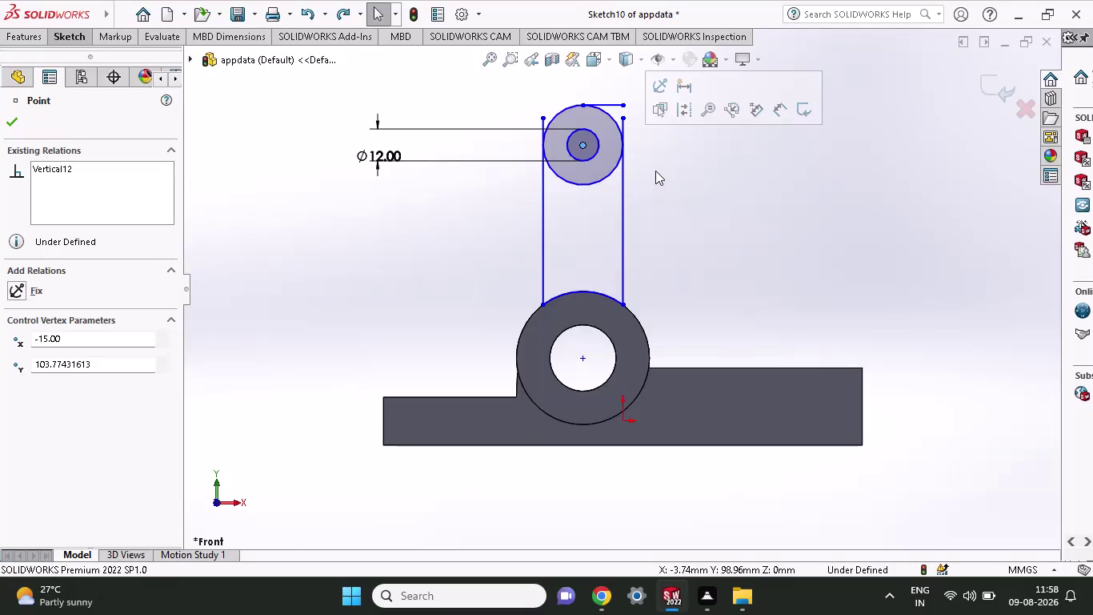
Dimension the small hole centre 75 mm vertically above the boss centre.
click(71, 29)
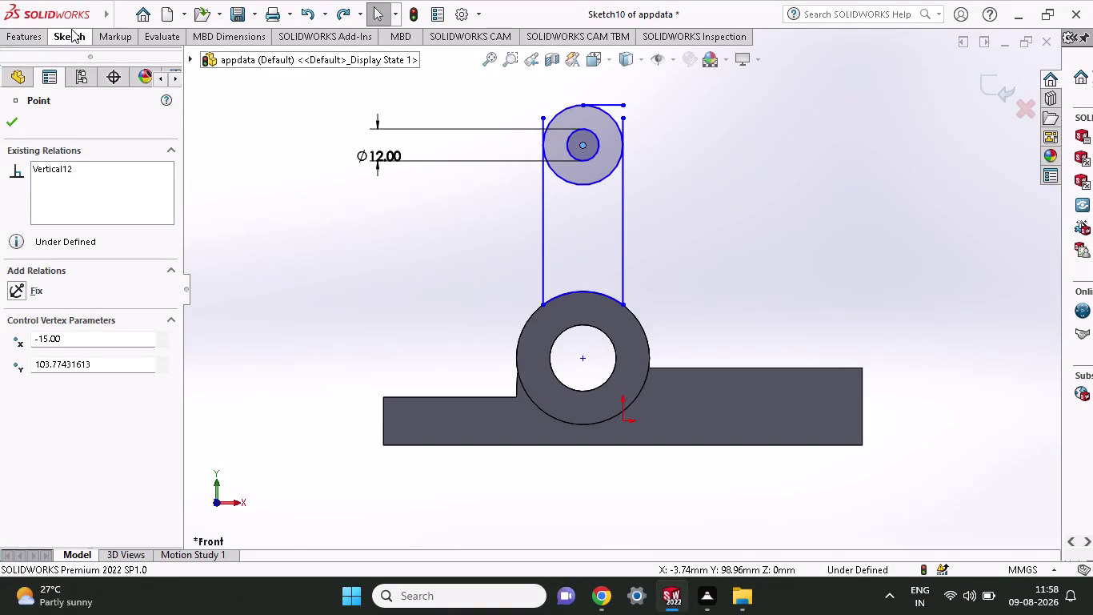
click(56, 64)
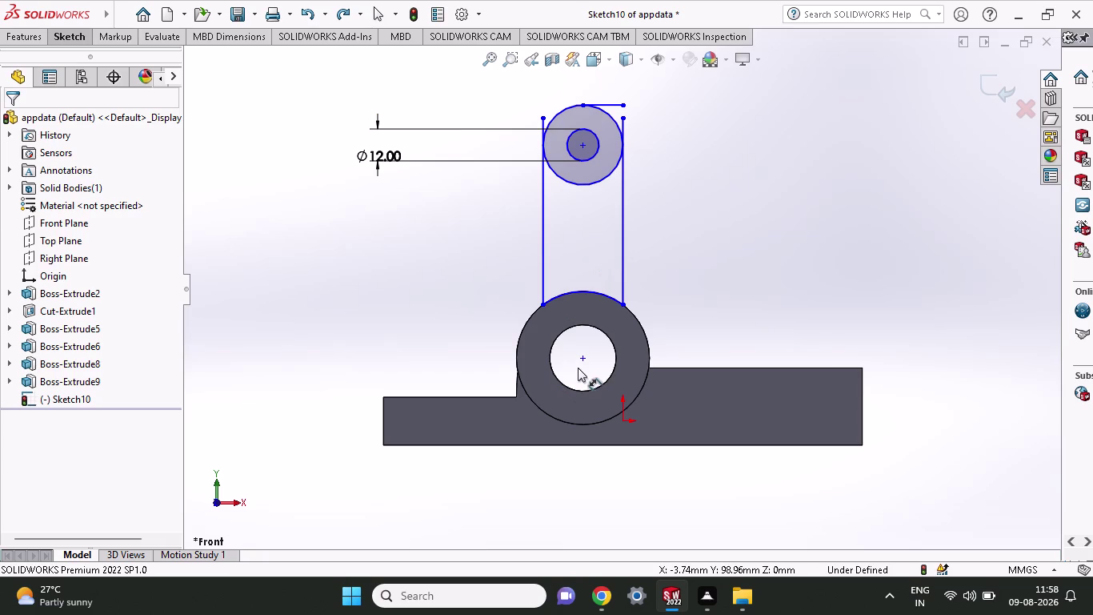
click(580, 361)
click(581, 145)
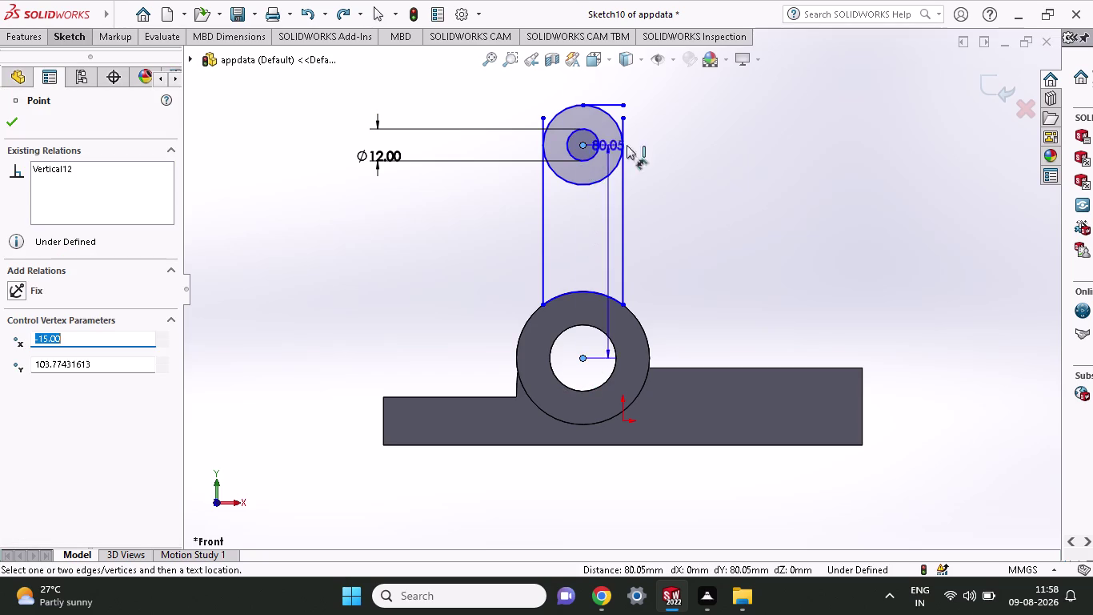
click(736, 152)
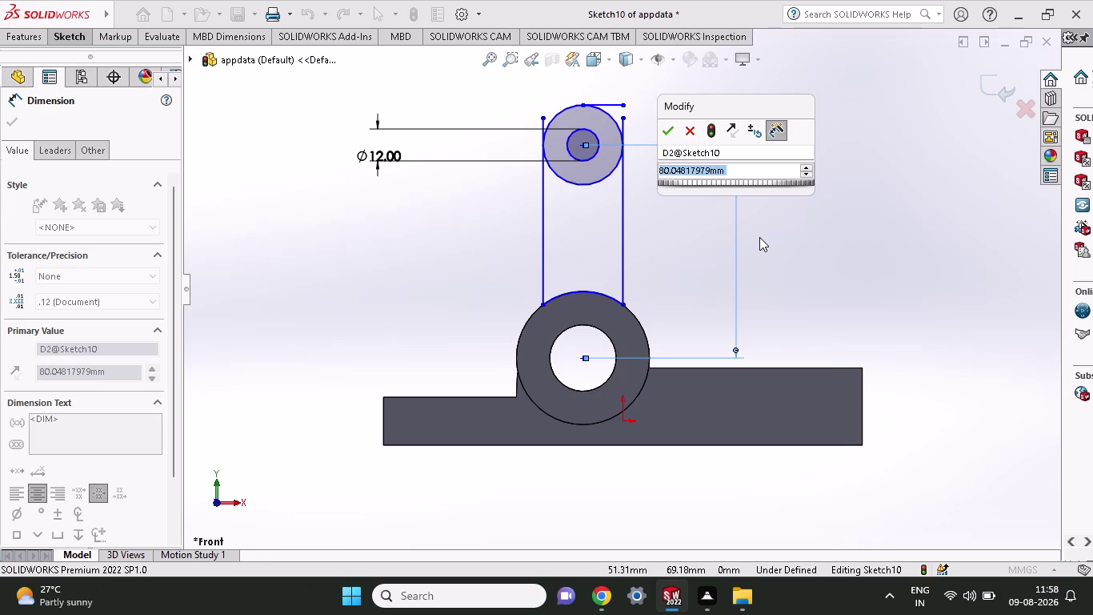
text(75)
key(Return)
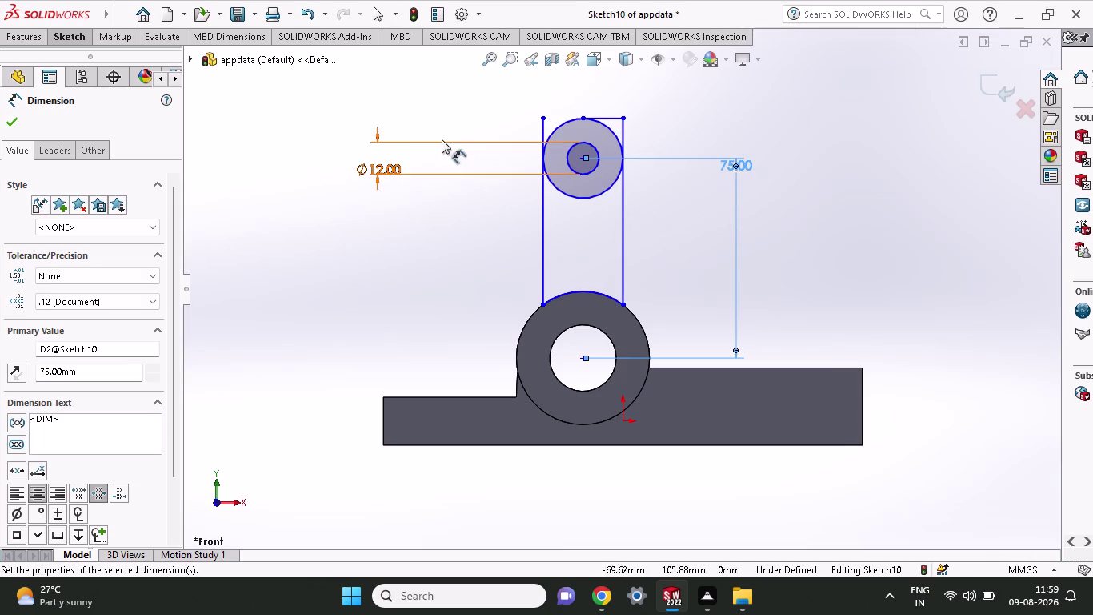
click(77, 28)
click(105, 61)
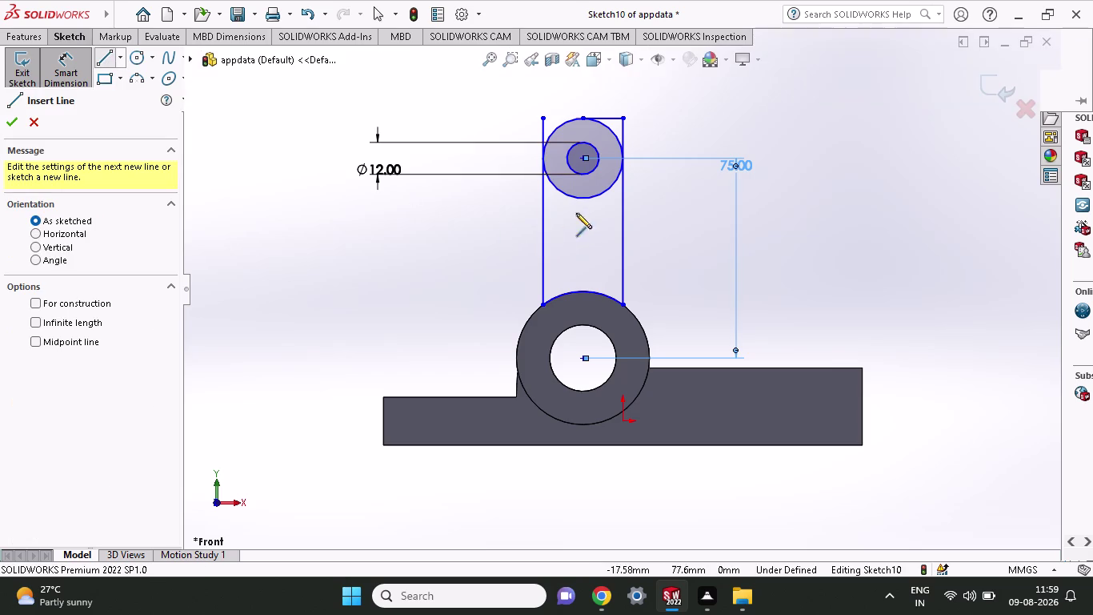
Draw a horizontal line from the large circle's bottom to the right side edge.
click(581, 199)
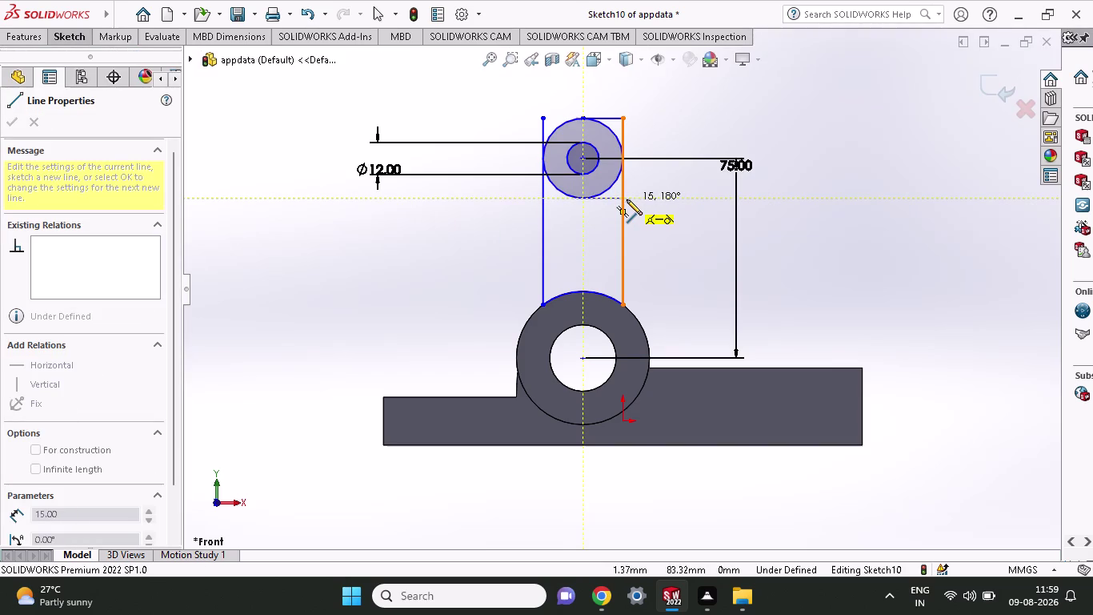
click(620, 197)
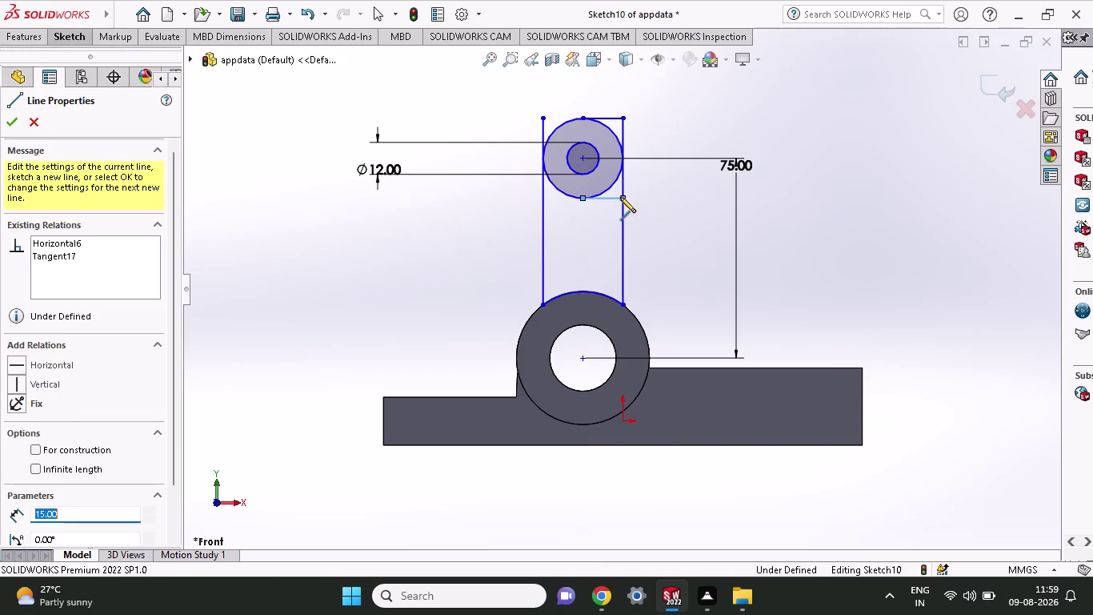
right_click(446, 220)
click(464, 231)
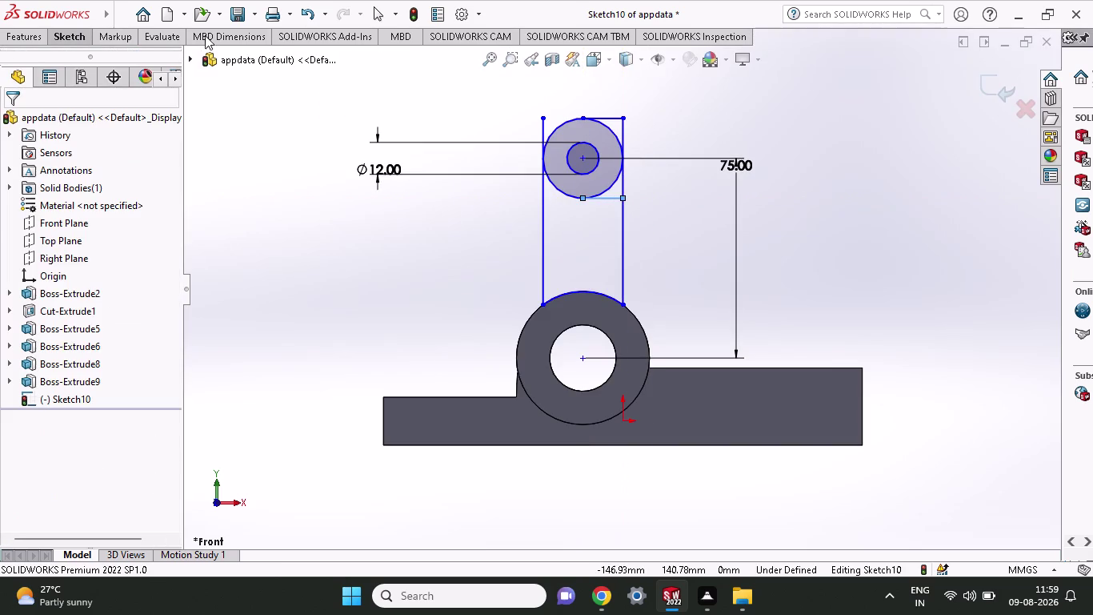
Trim away the left line, the large circle's right half and a leftover outline segment.
click(78, 38)
click(221, 66)
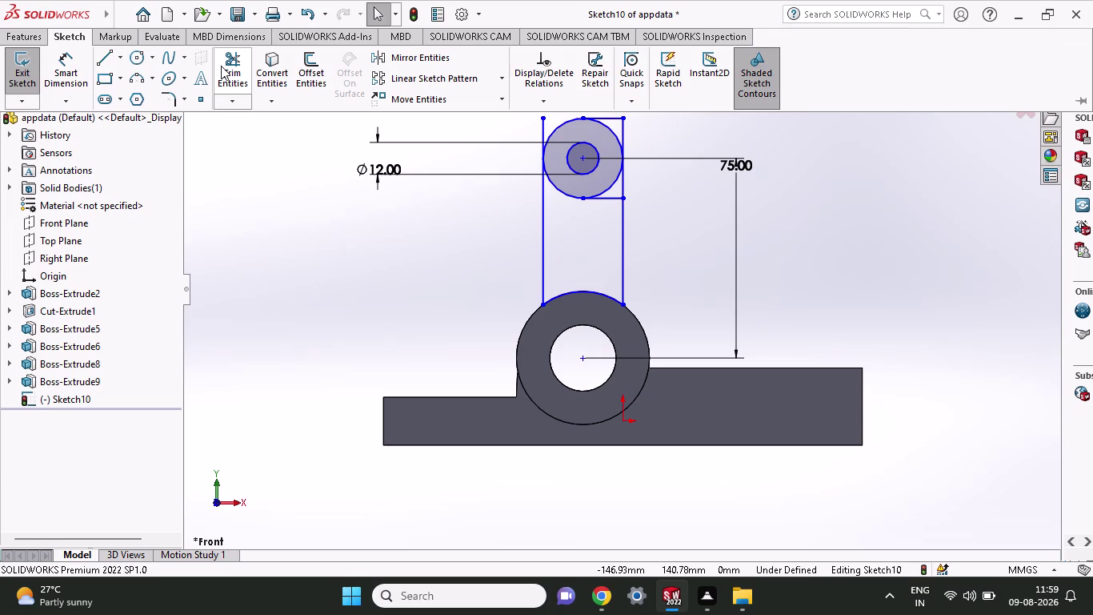
drag(559, 111, 528, 136)
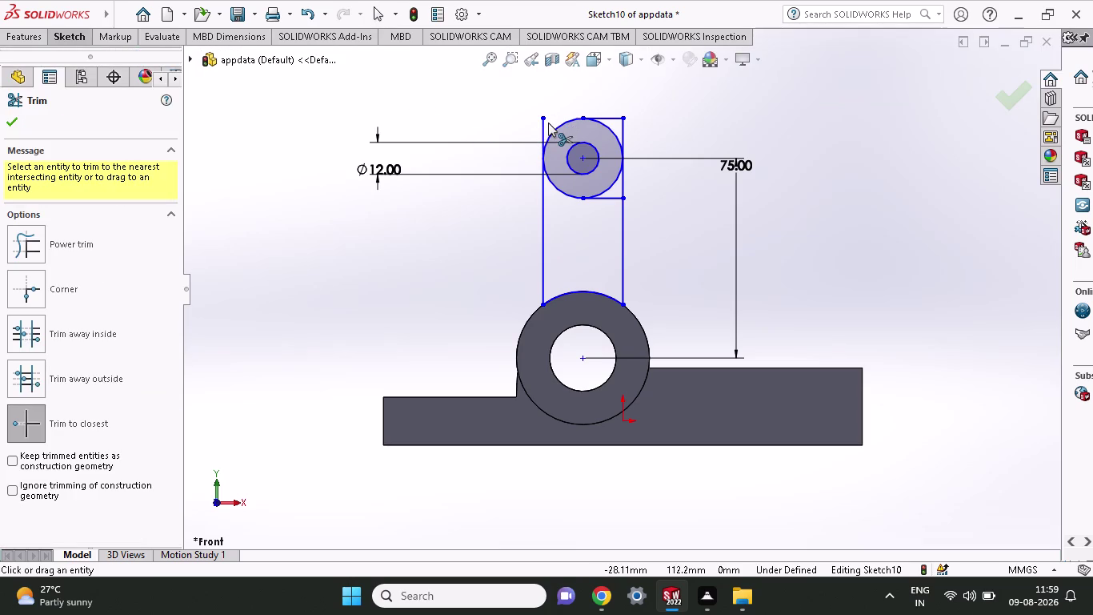
click(543, 123)
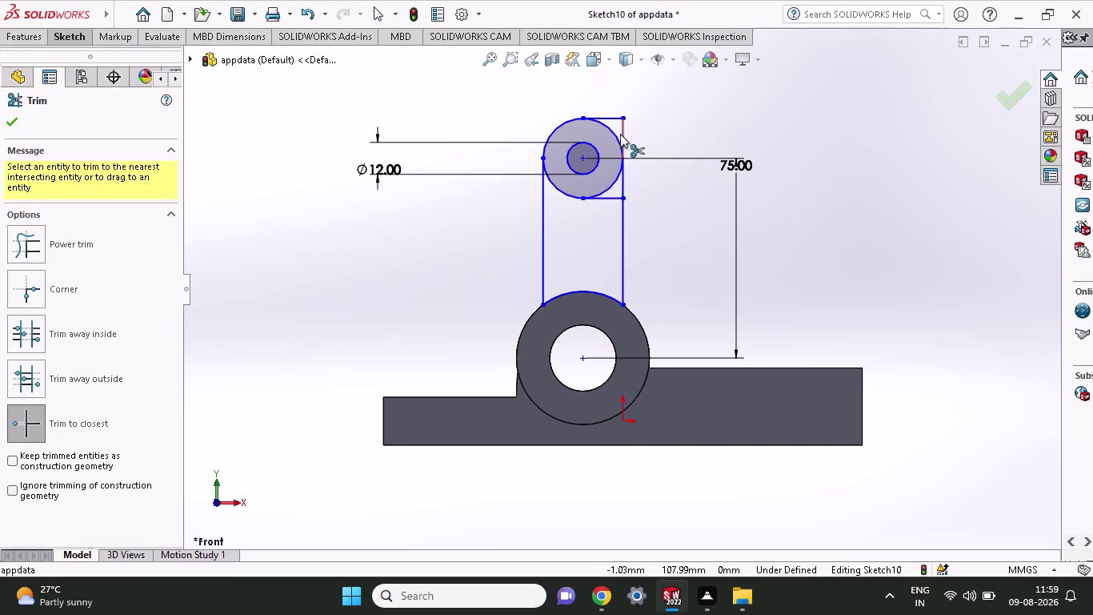
click(610, 132)
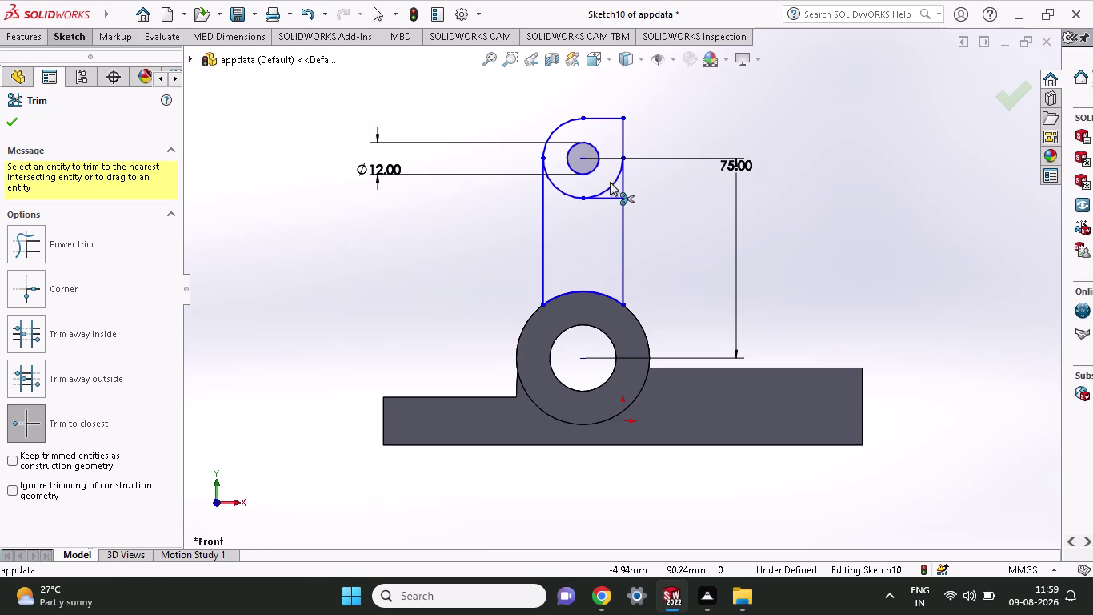
click(609, 185)
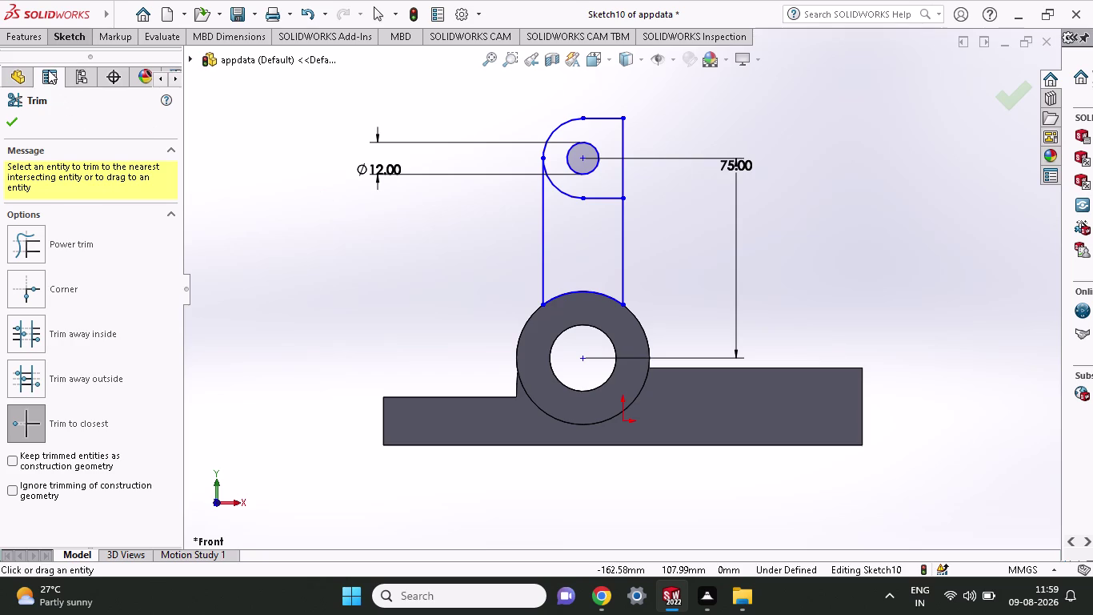
click(38, 46)
click(37, 40)
click(27, 76)
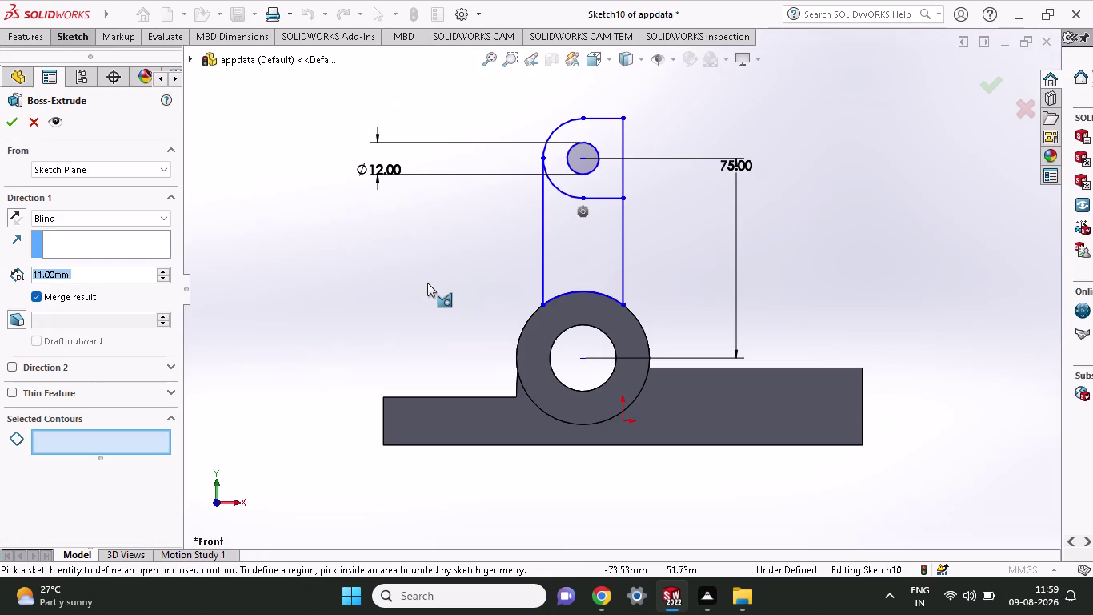
Extrude both lug sketch regions 12 mm with a Mid Plane end condition.
middle_drag(427, 283, 452, 349)
scroll(down, 3)
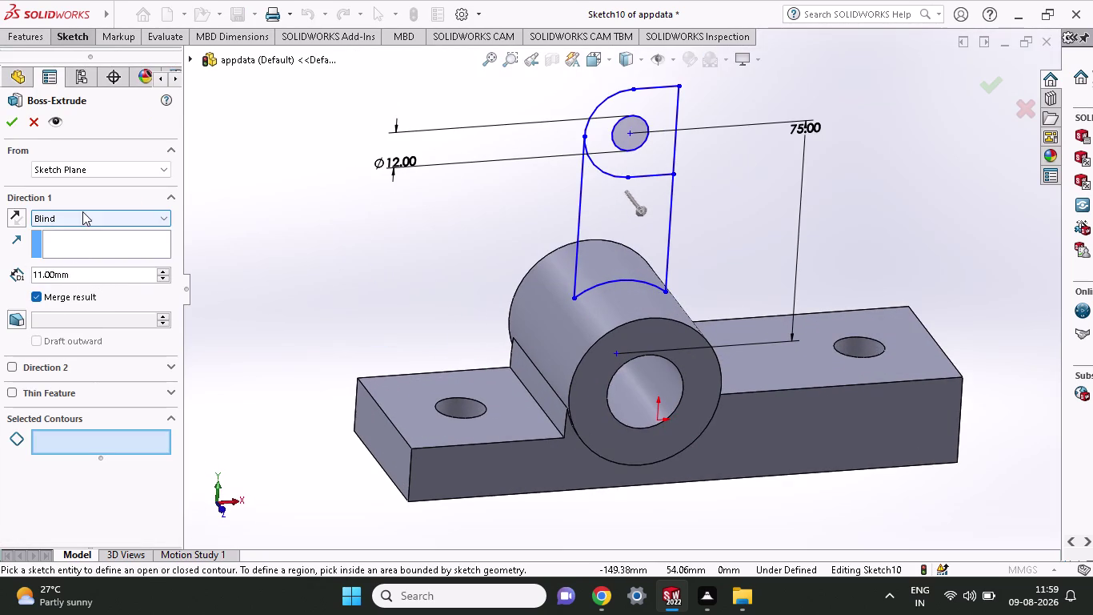
click(83, 211)
click(67, 291)
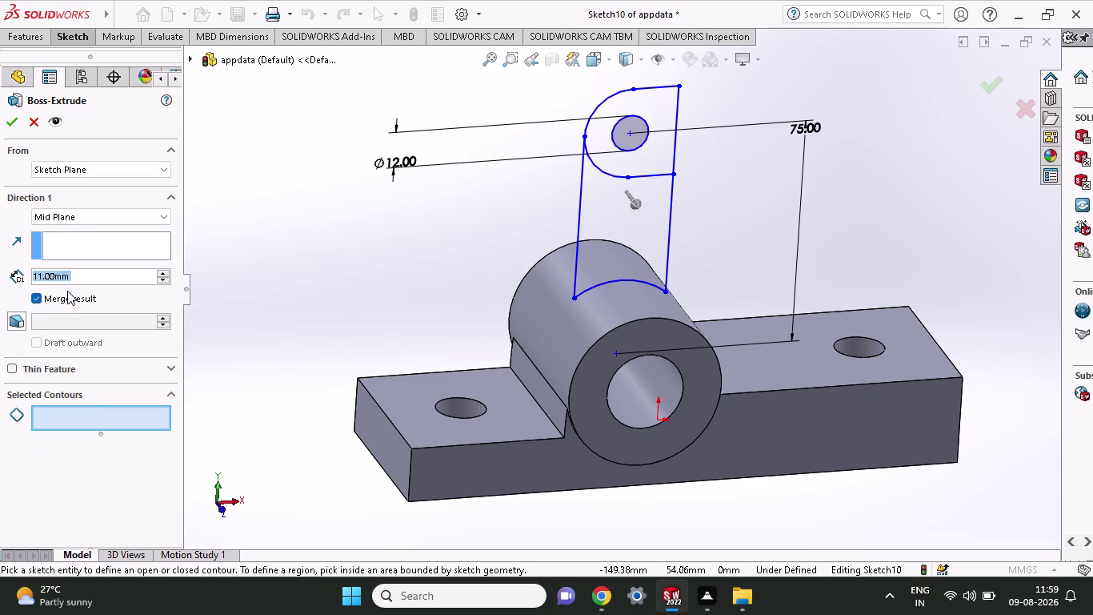
click(606, 205)
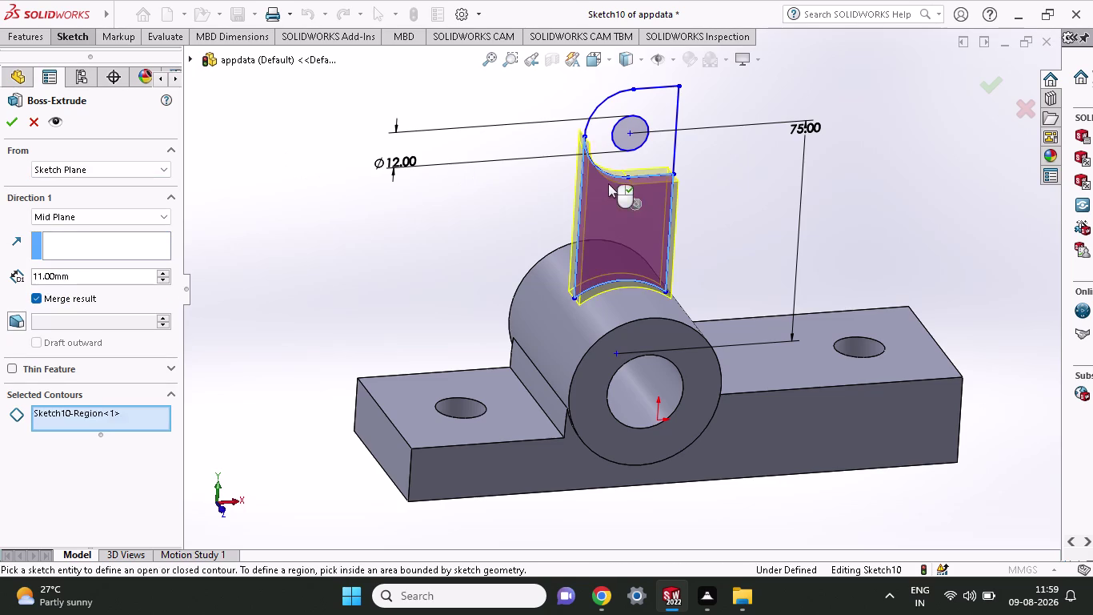
click(617, 160)
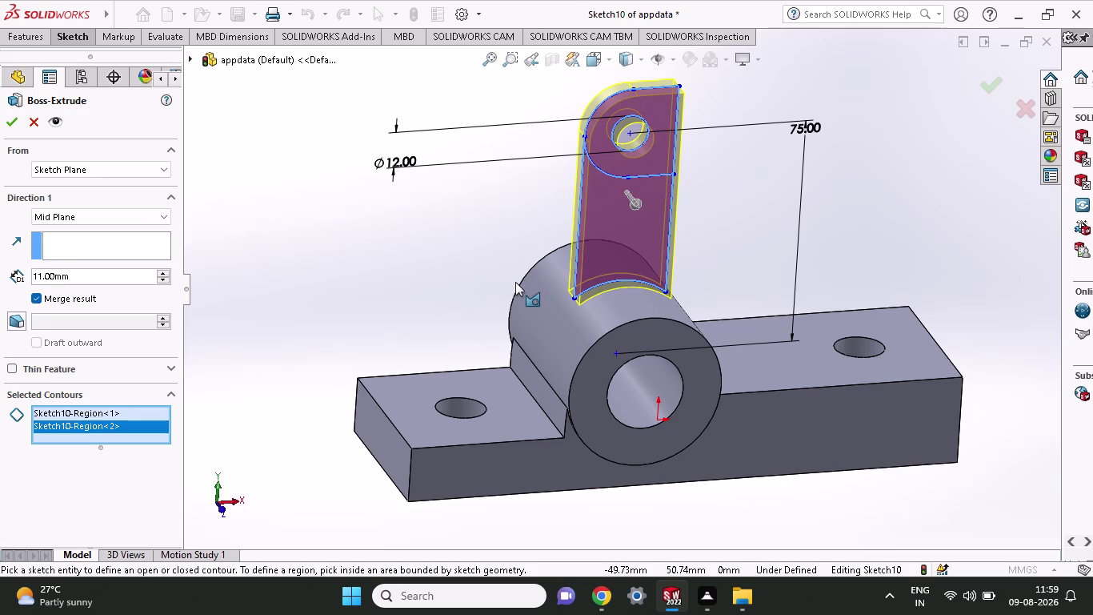
key(1)
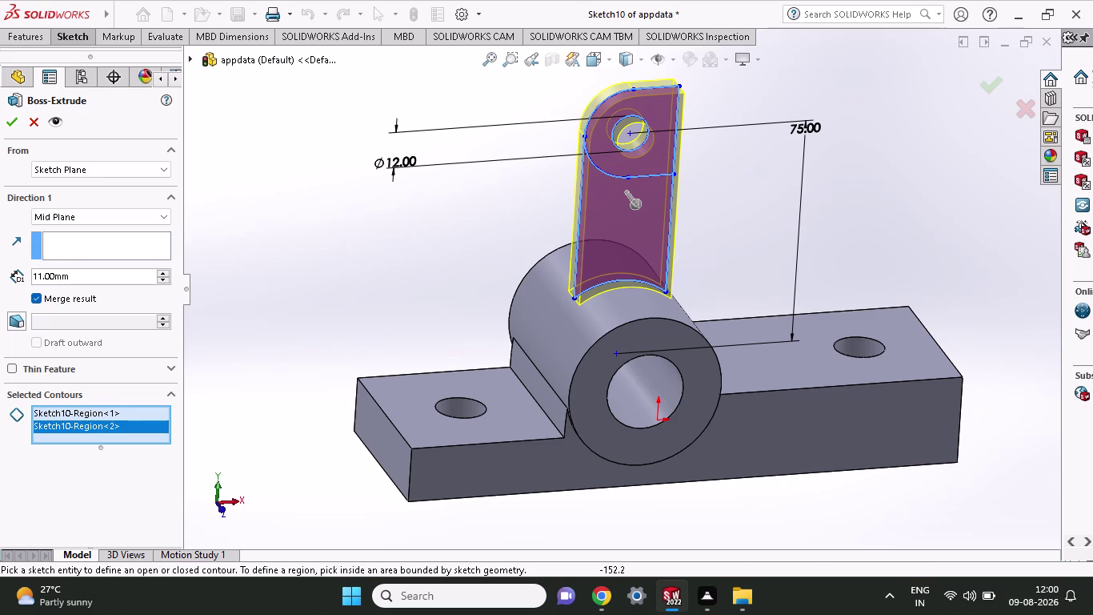
drag(71, 277, 0, 289)
key(1)
key(2)
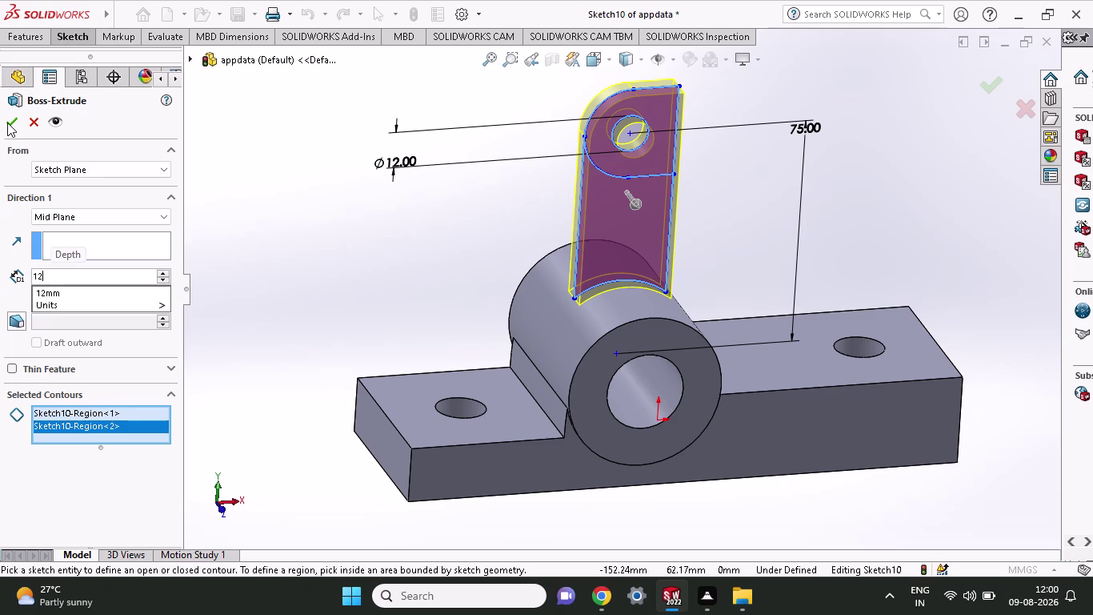
click(8, 122)
click(7, 123)
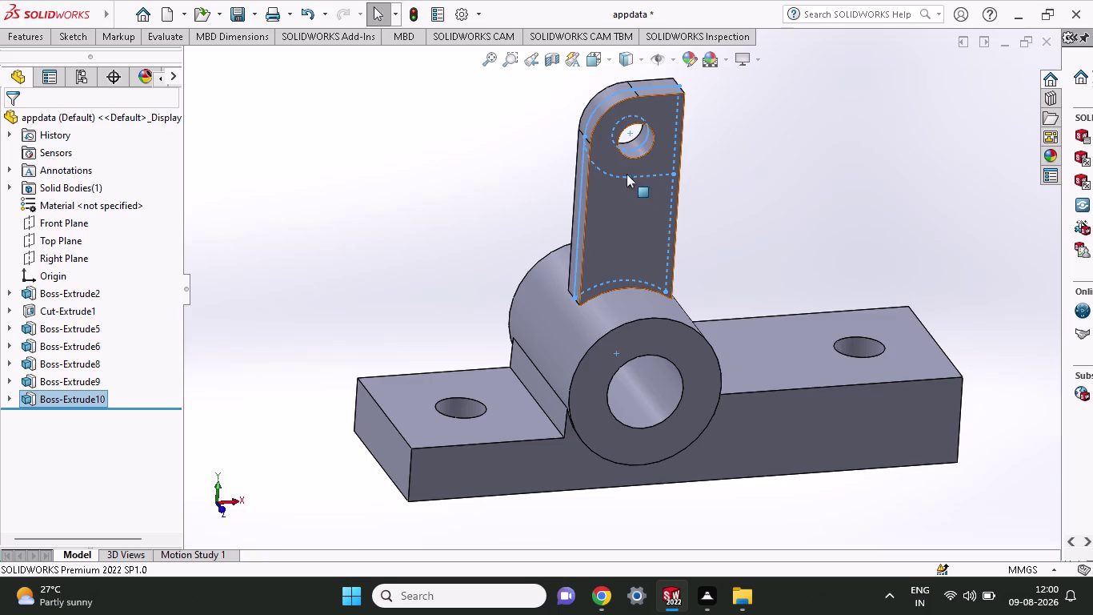
Sketch a 15 mm radius circle centred on the hole on the lug's front face.
click(656, 158)
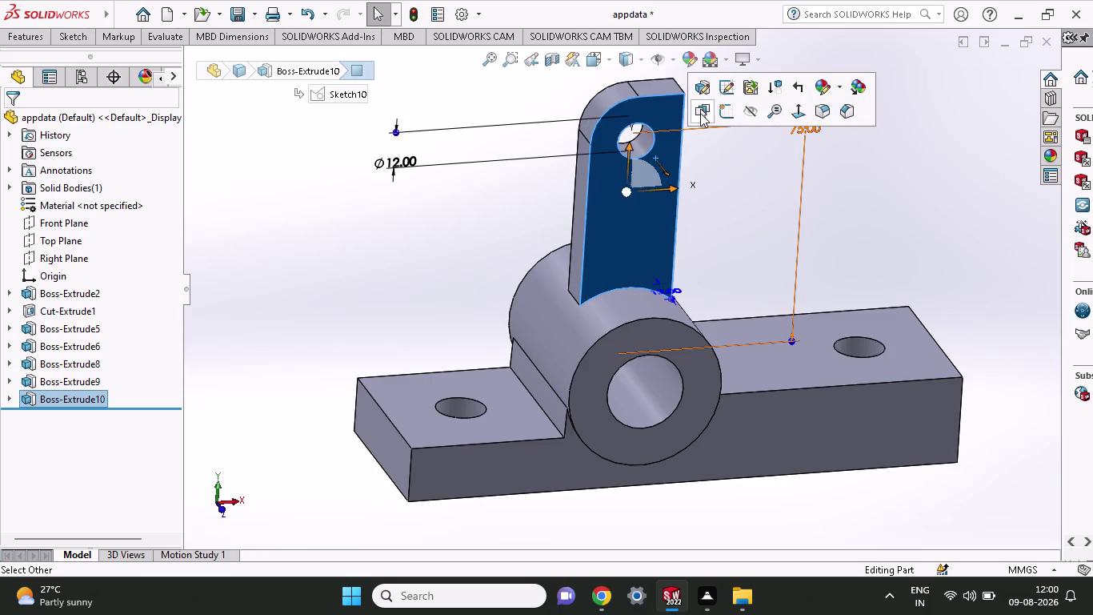
click(727, 112)
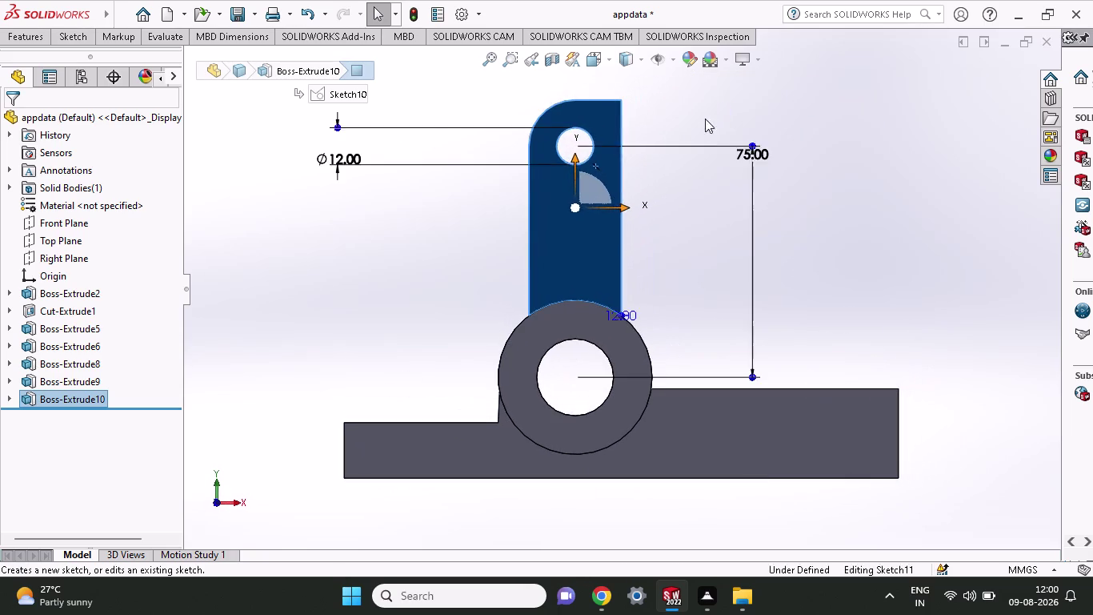
click(75, 36)
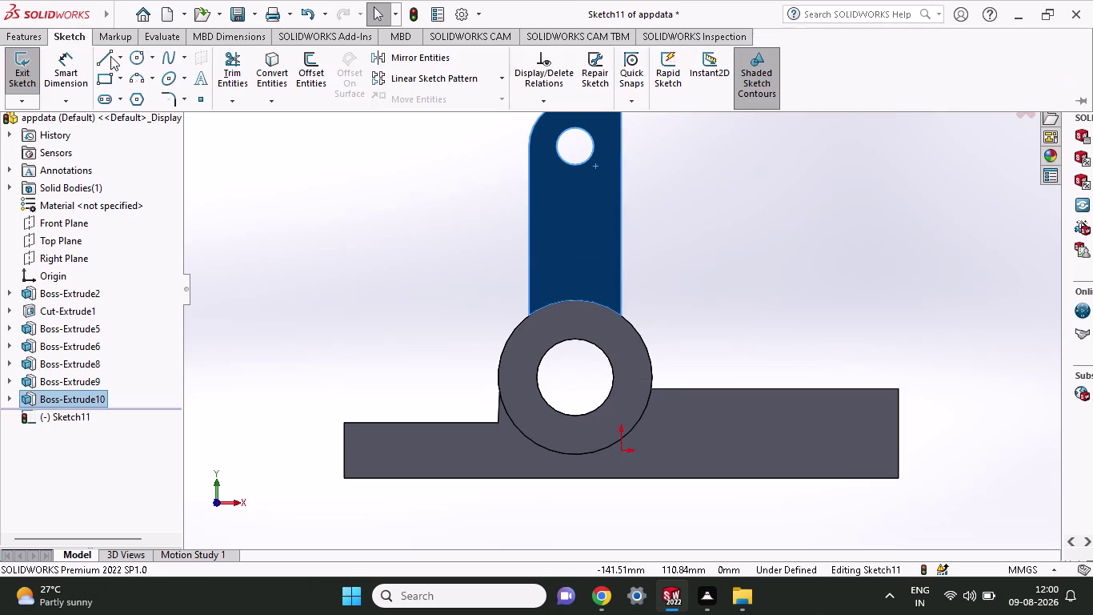
click(140, 59)
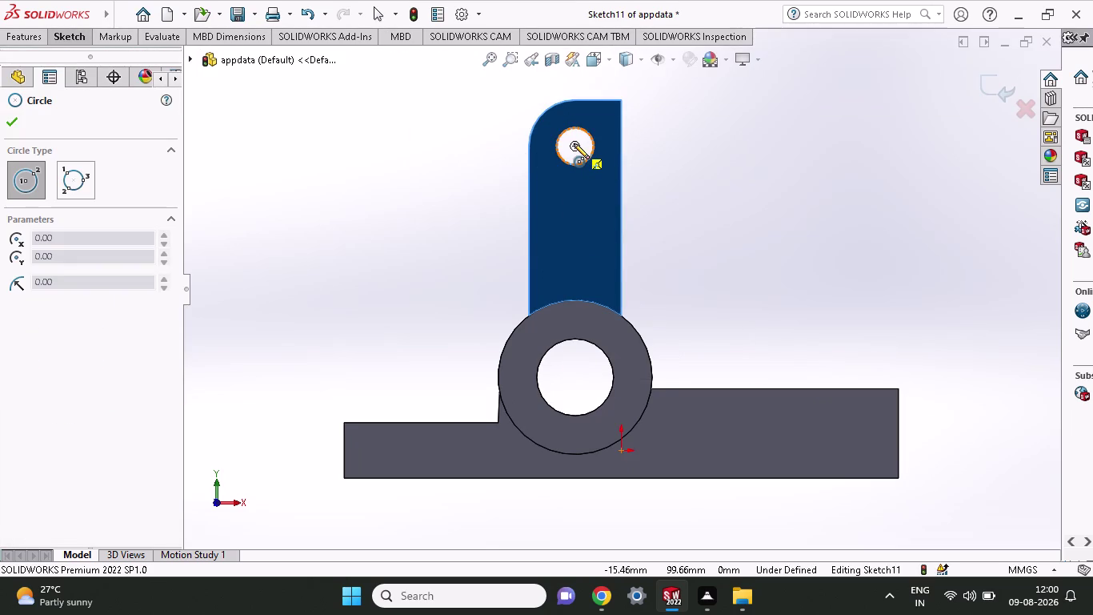
click(573, 146)
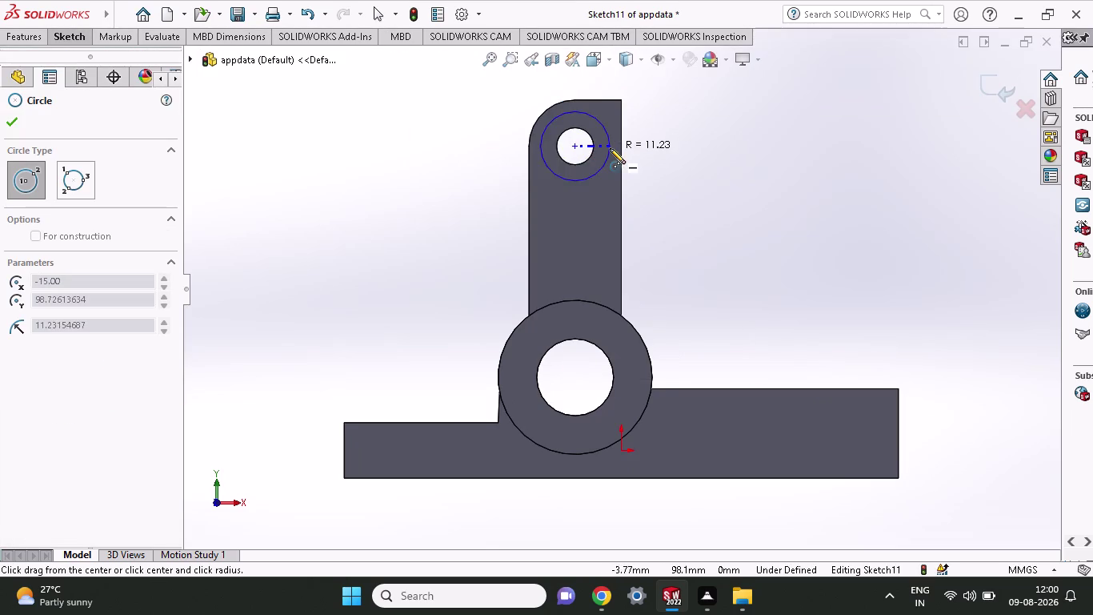
click(624, 153)
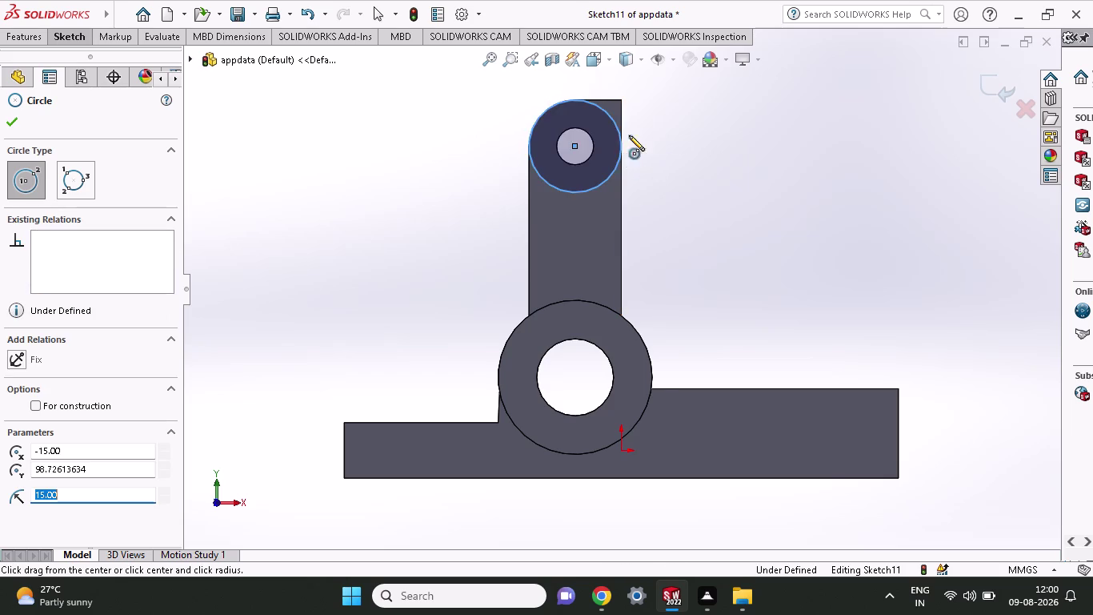
click(52, 42)
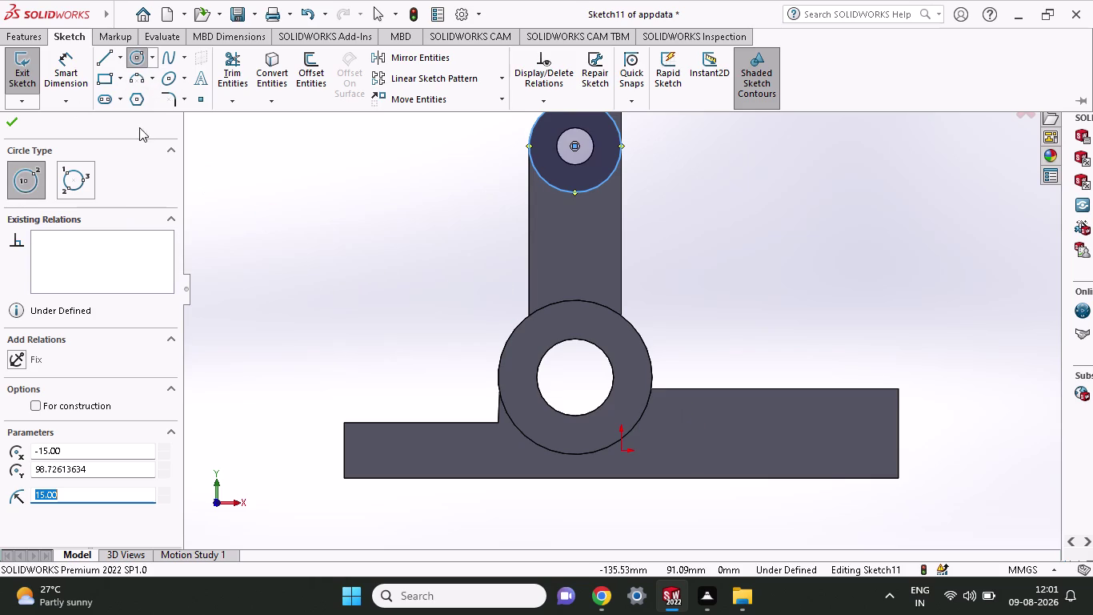
click(136, 54)
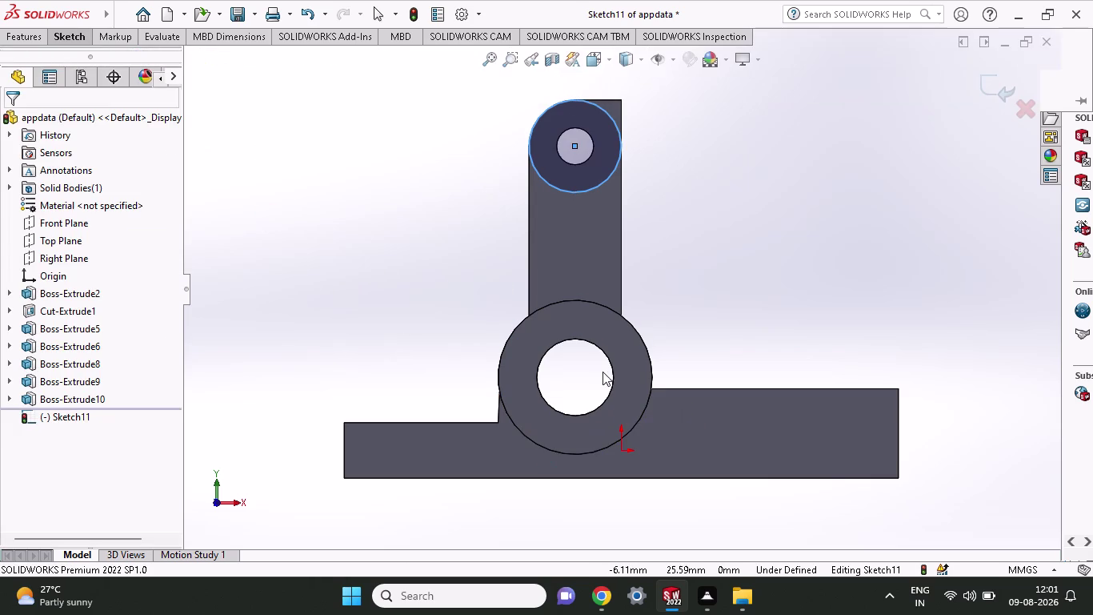
click(72, 32)
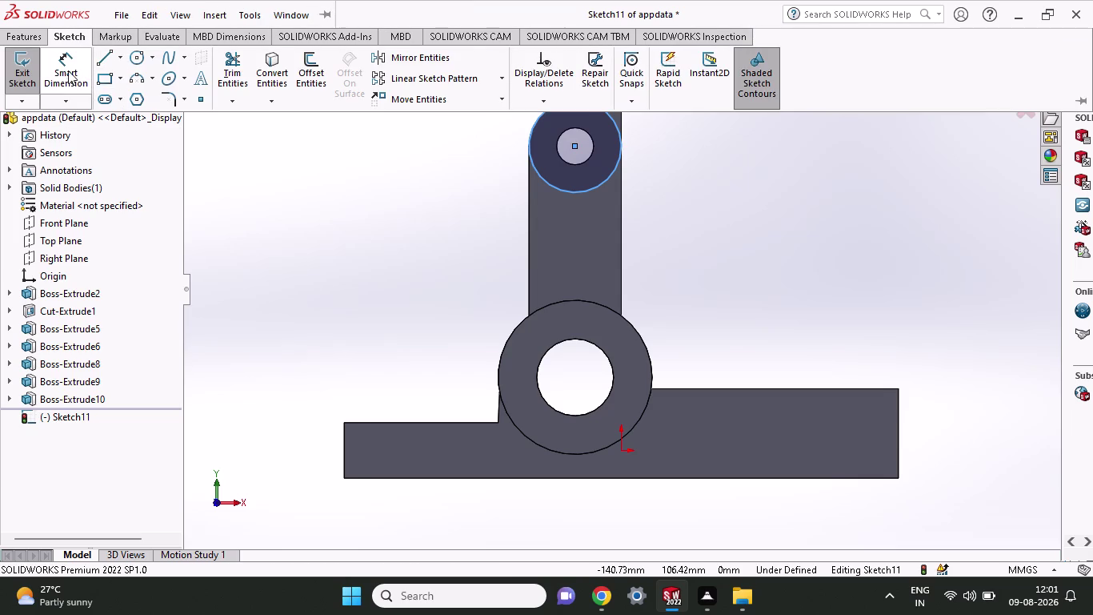
click(143, 60)
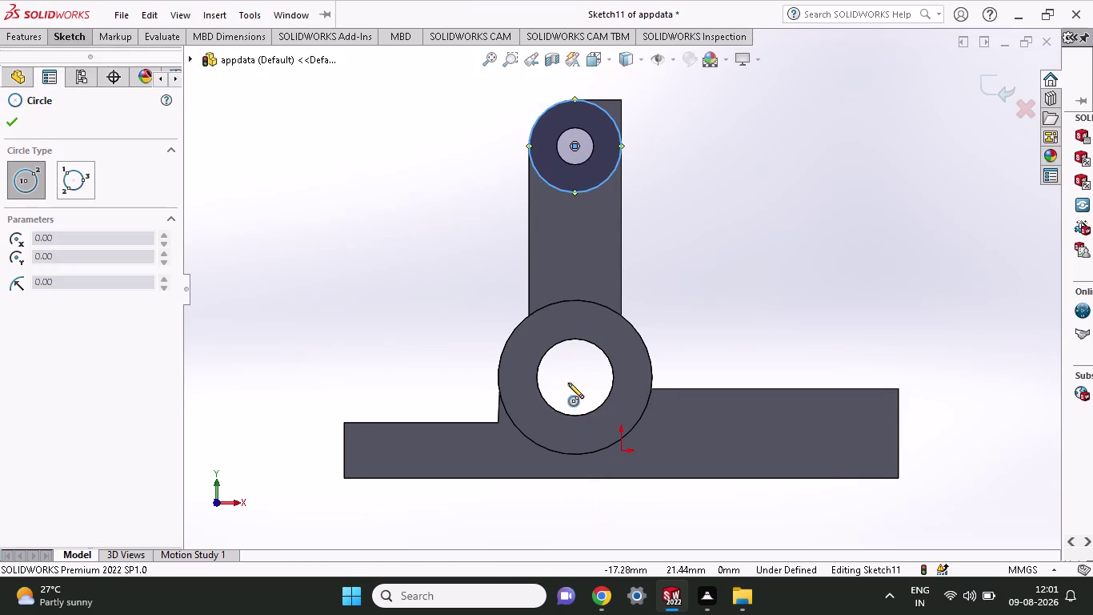
click(573, 376)
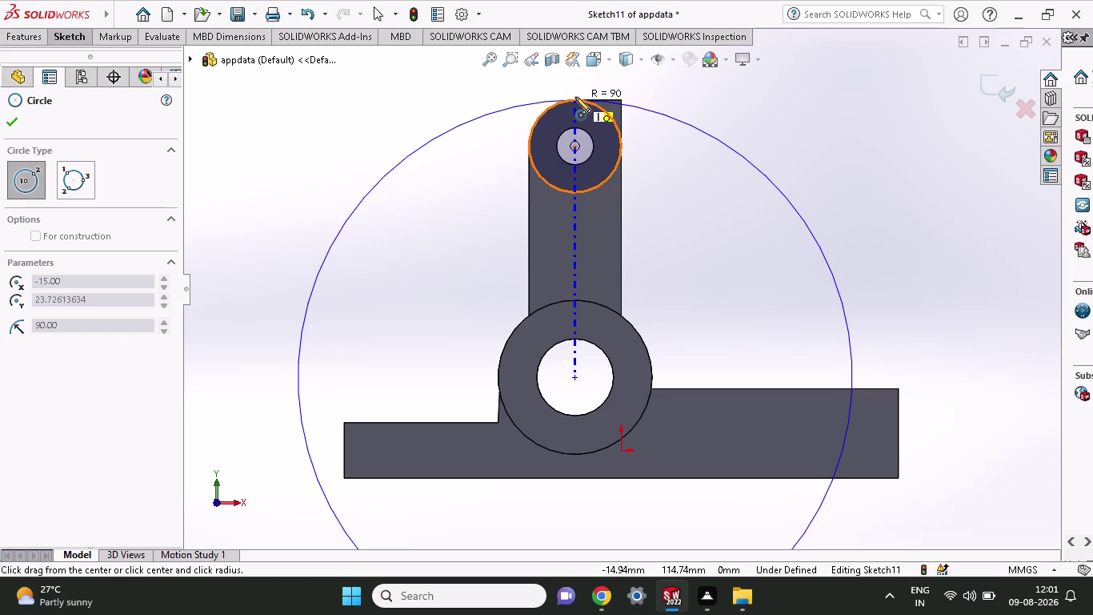
right_click(789, 238)
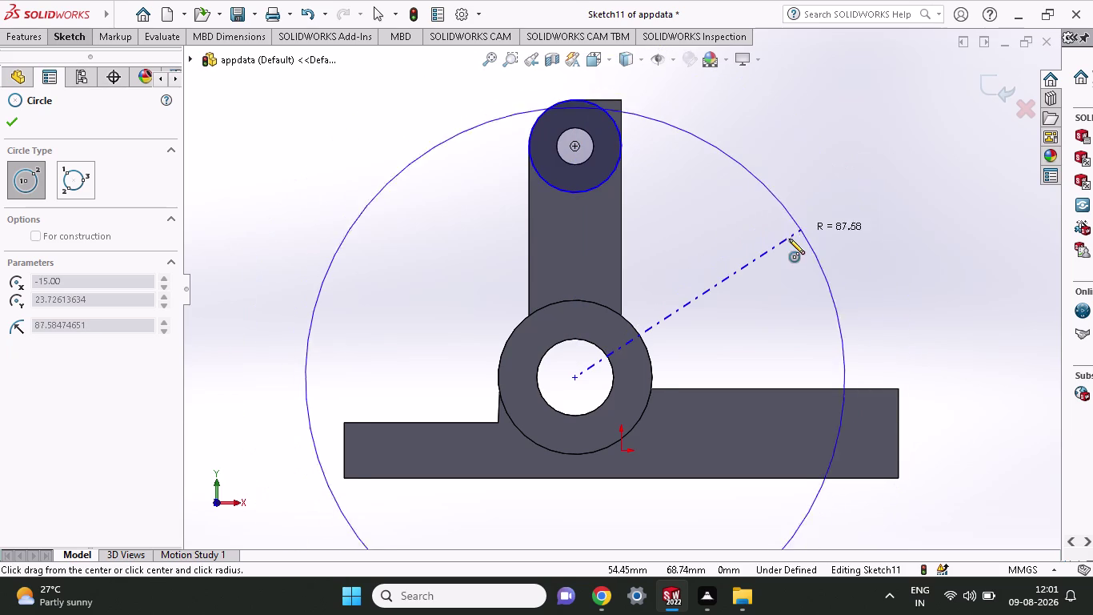
click(799, 248)
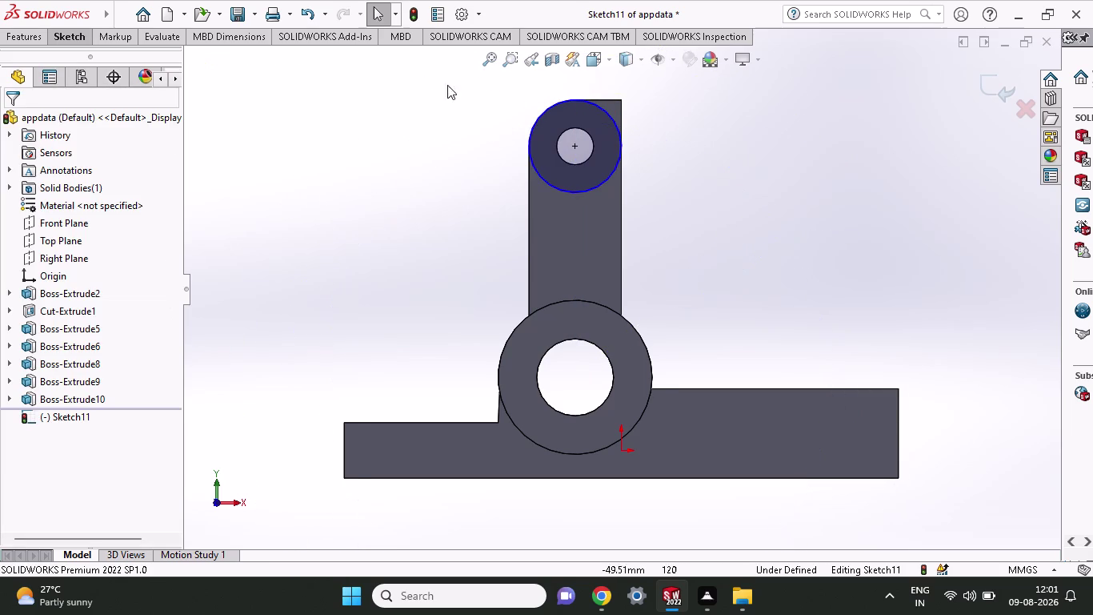
click(53, 42)
click(100, 60)
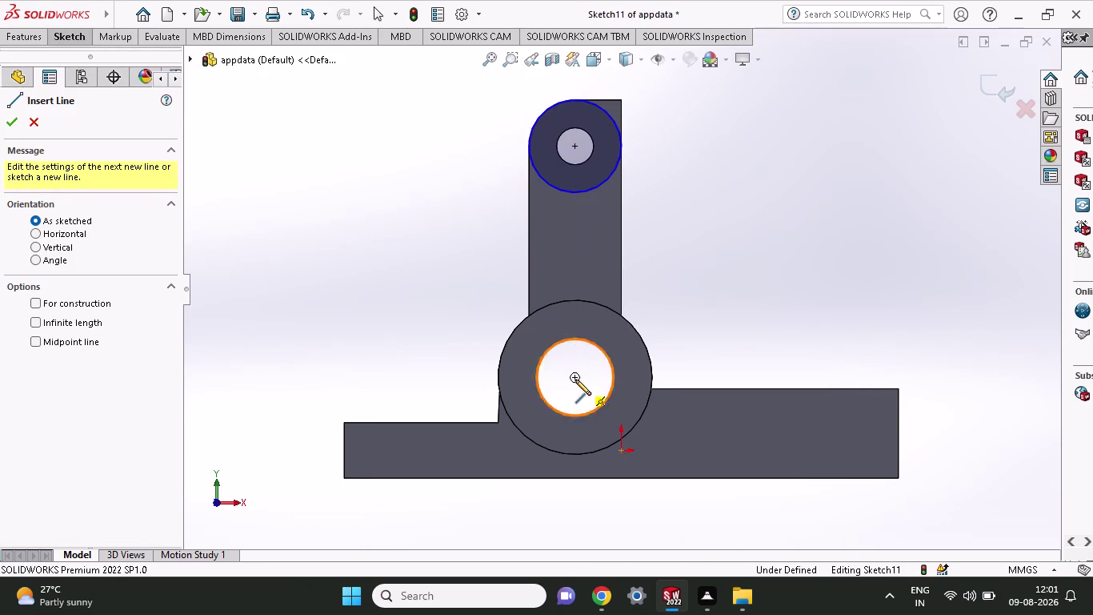
Draw a line along the plate bottom from the boss centre and dimension it 90 mm.
click(571, 479)
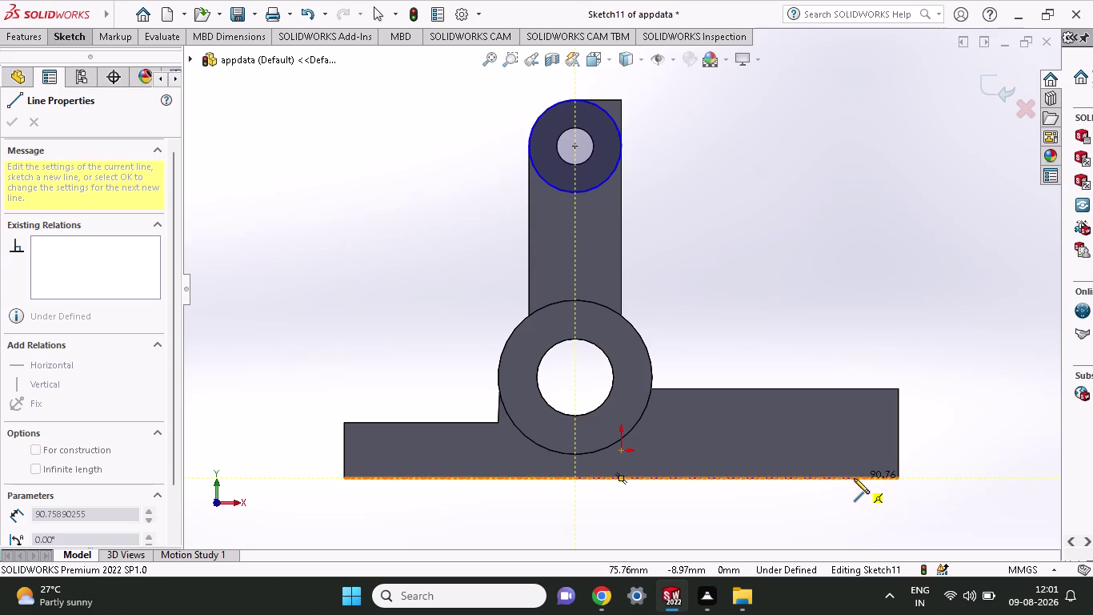
click(853, 478)
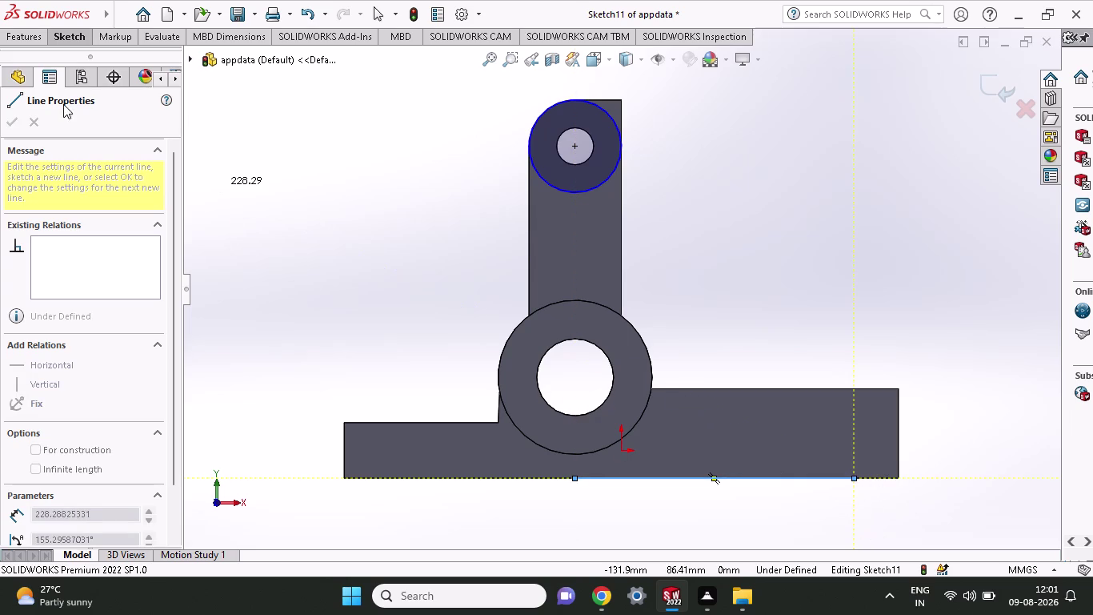
click(20, 43)
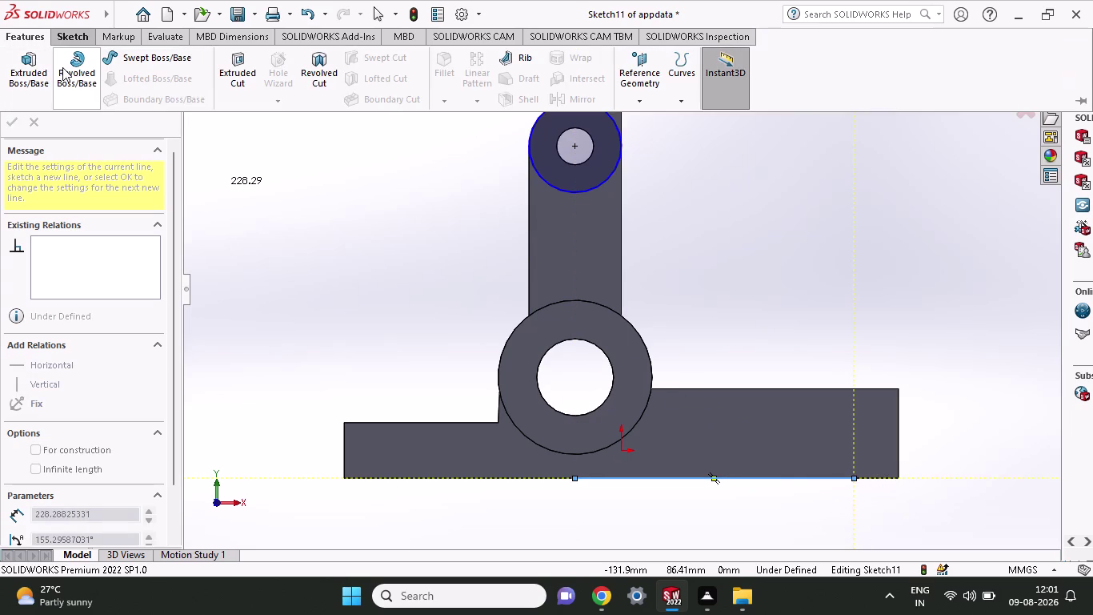
click(66, 40)
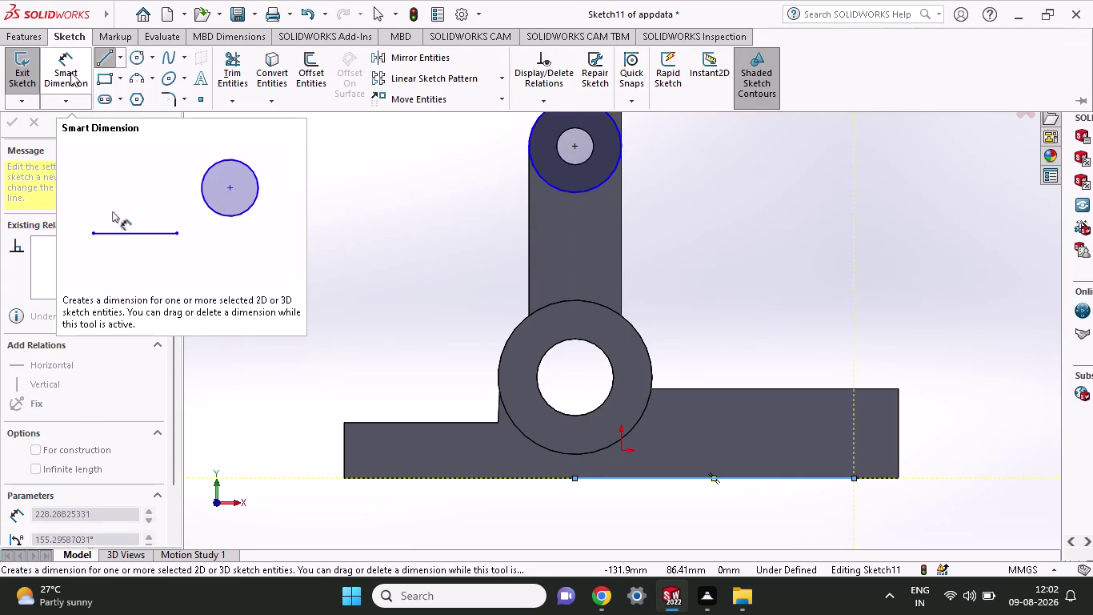
click(71, 72)
click(573, 480)
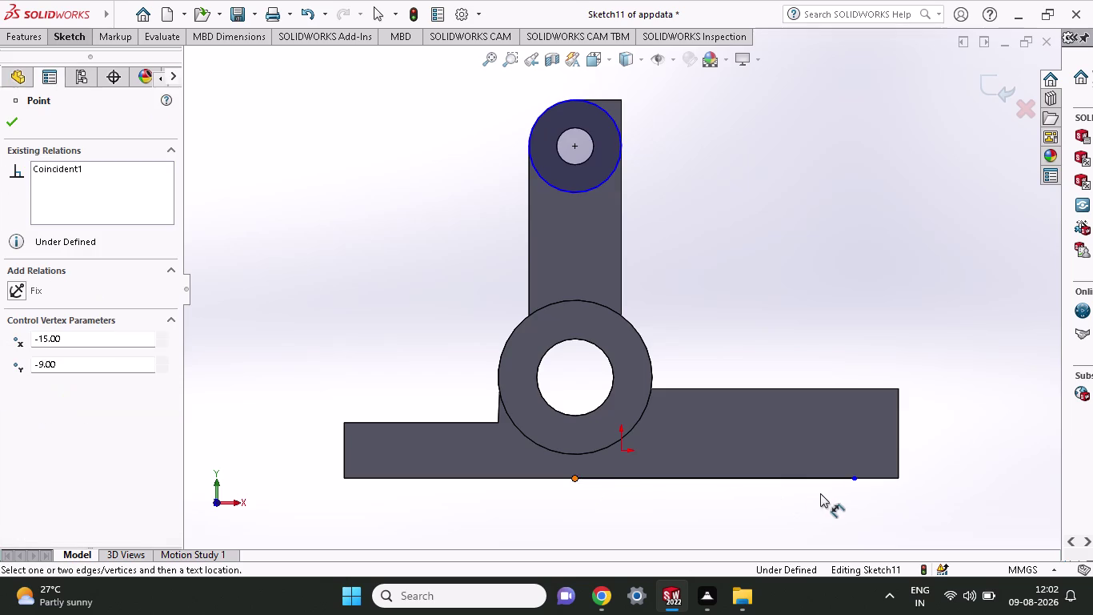
click(855, 479)
click(855, 515)
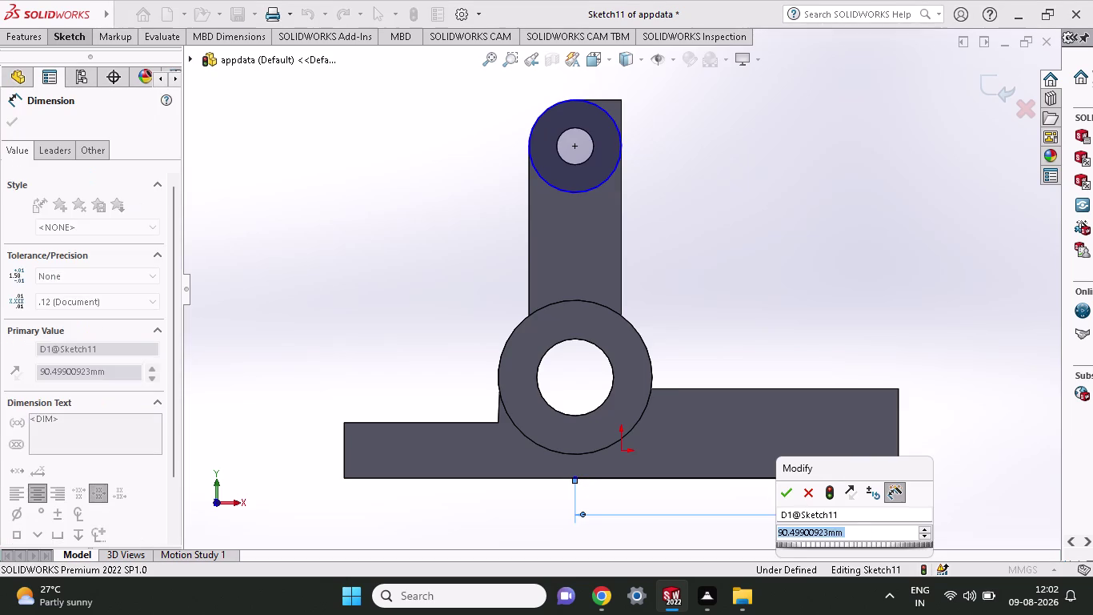
text(90)
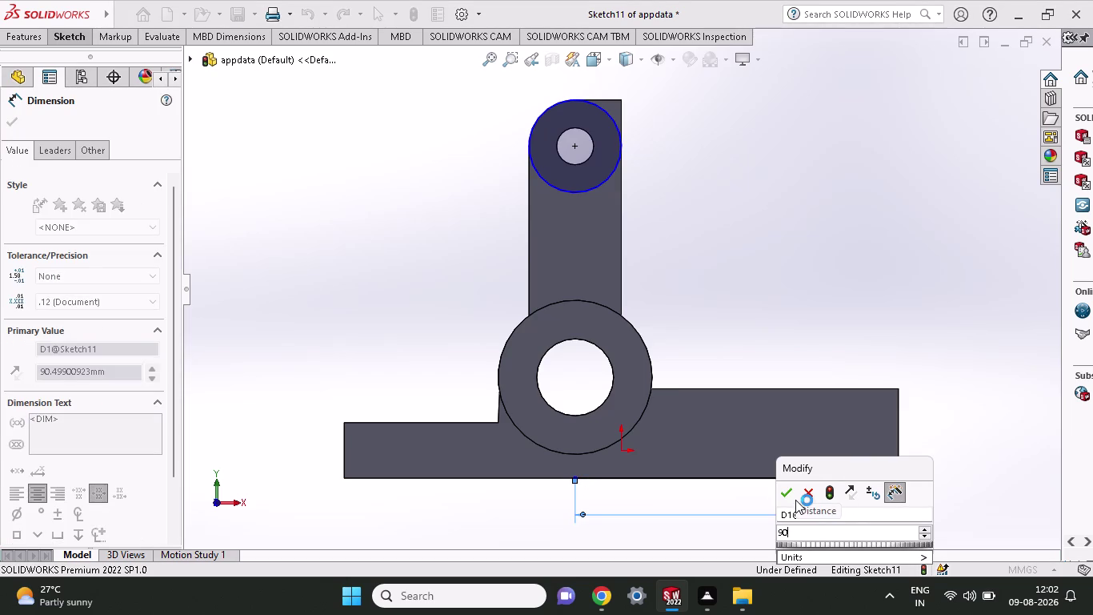
click(781, 494)
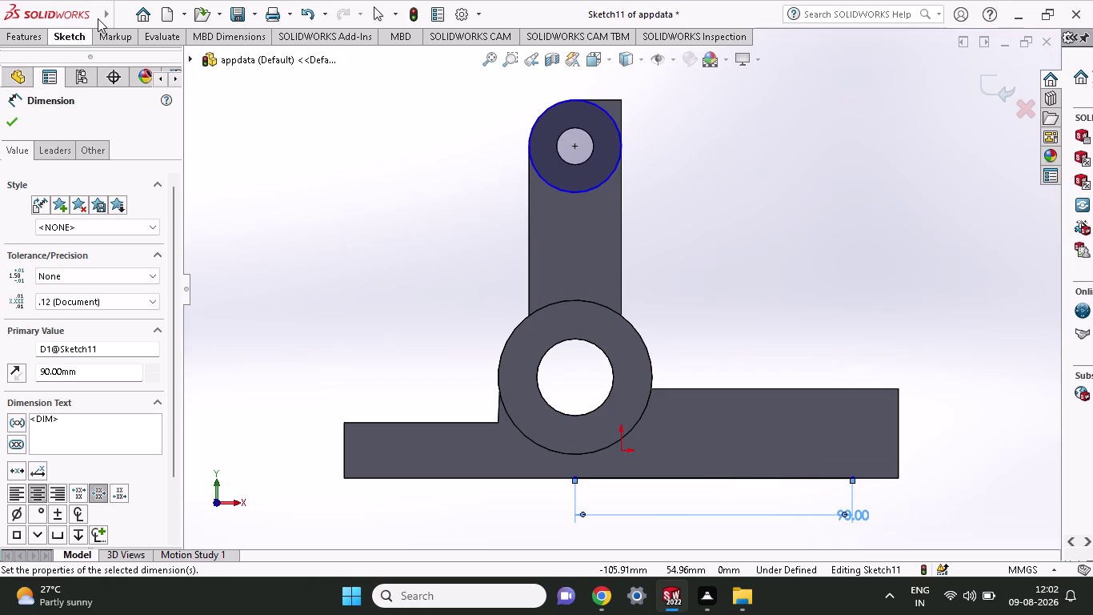
Draw a corner rectangle at the base plate's right end.
click(72, 36)
click(99, 86)
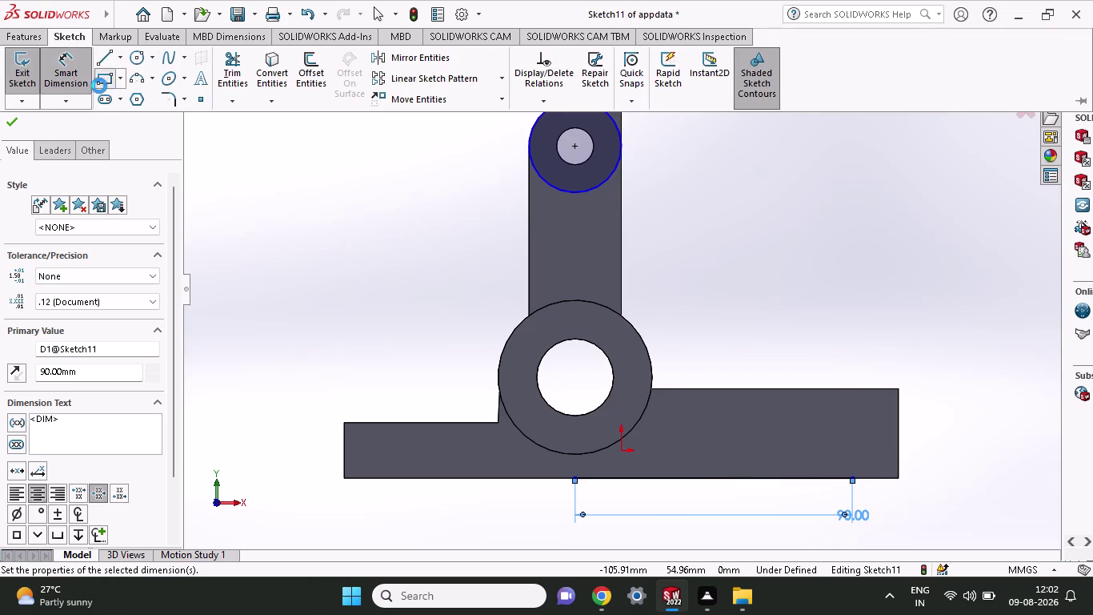
click(851, 476)
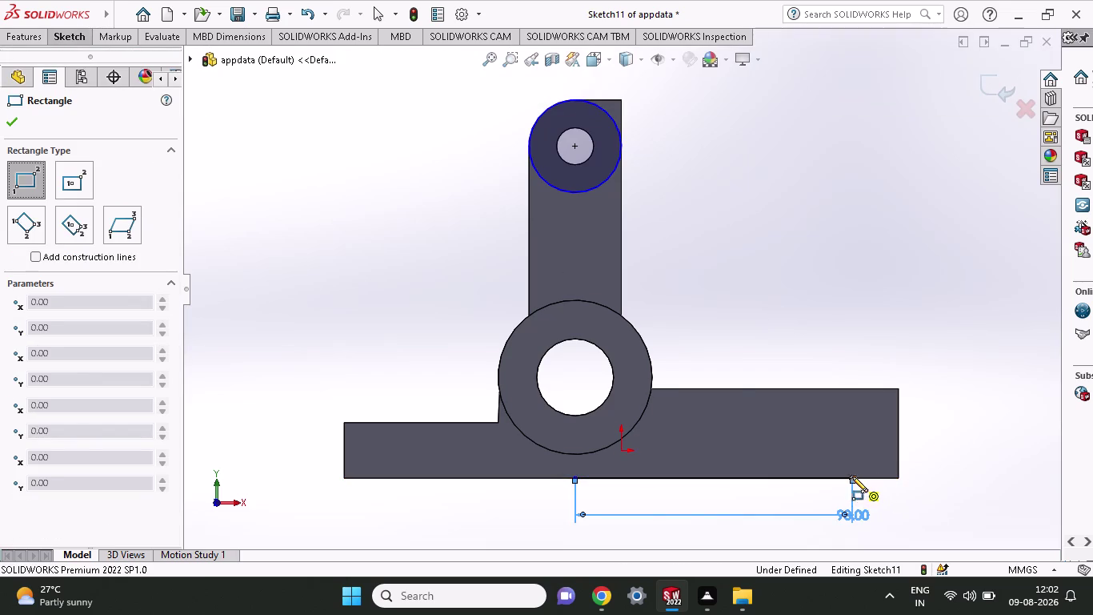
click(900, 389)
middle_drag(963, 356, 962, 410)
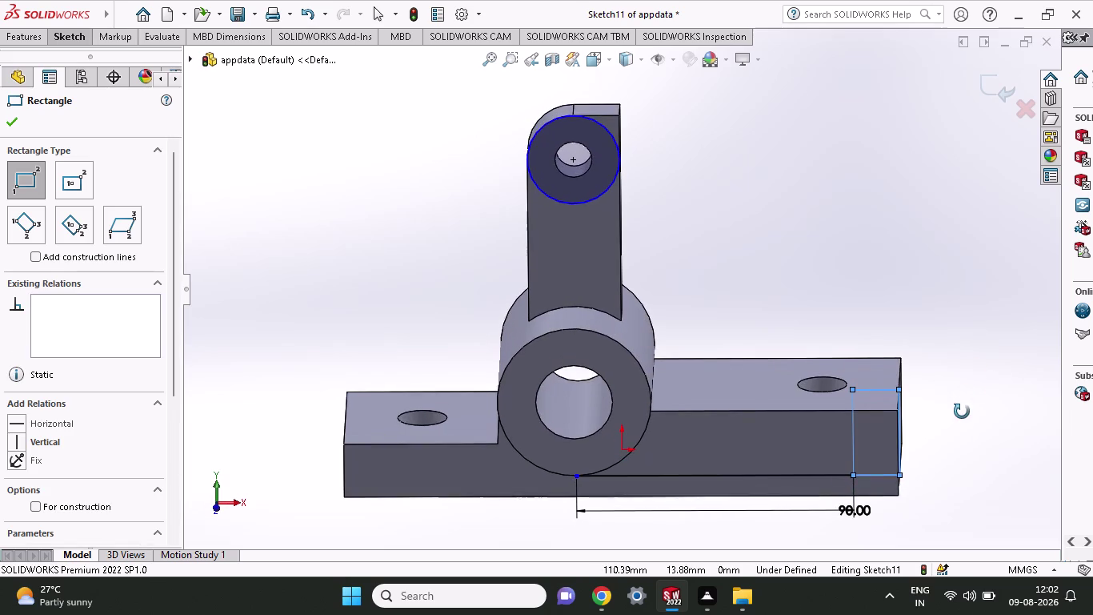
middle_drag(962, 409, 962, 411)
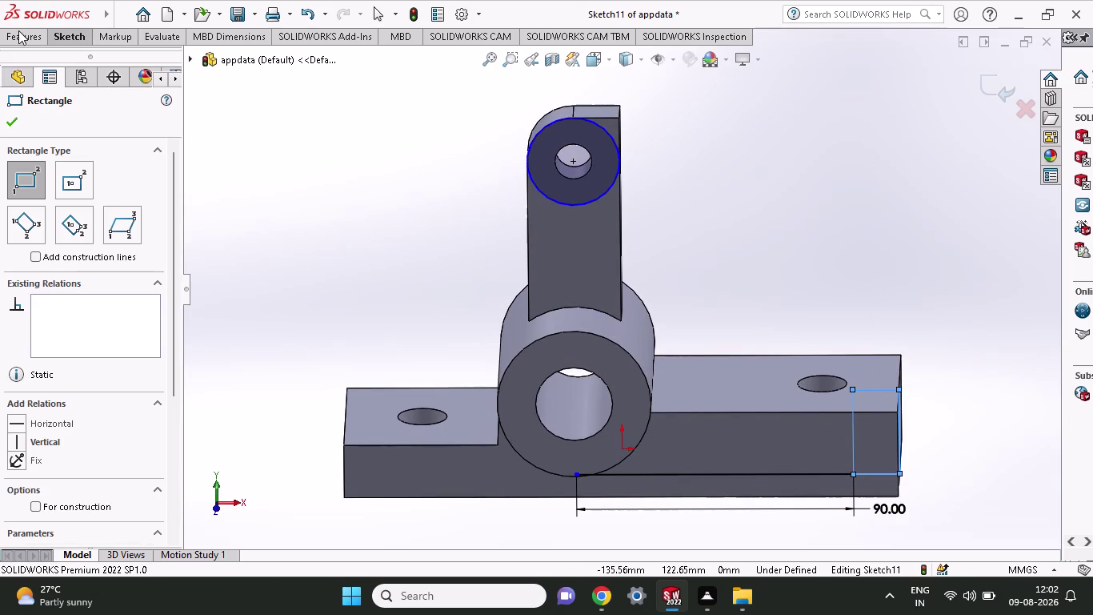
click(19, 31)
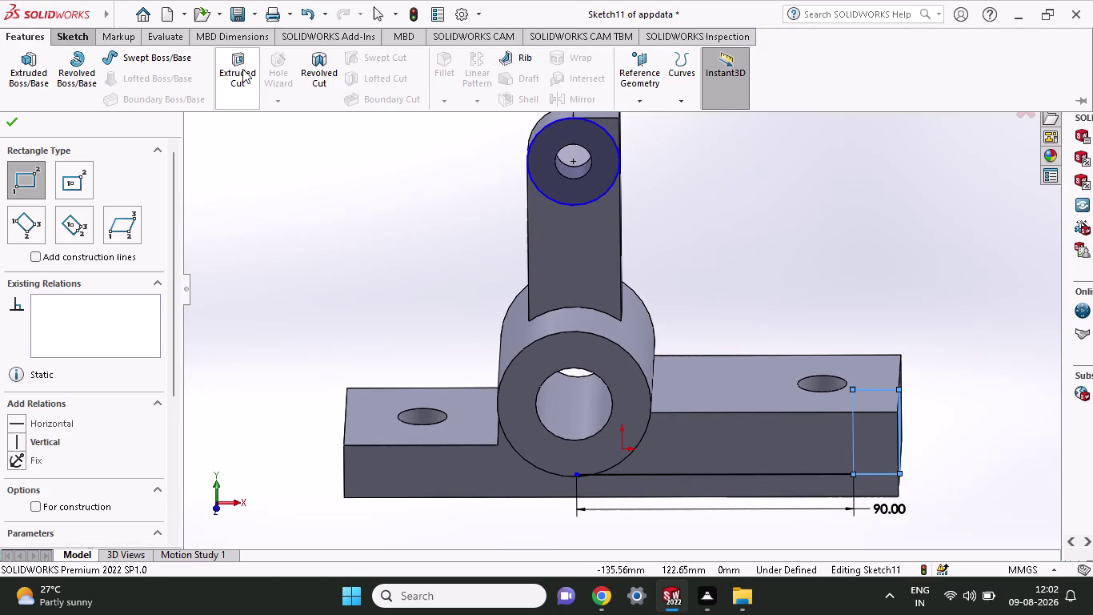
click(243, 69)
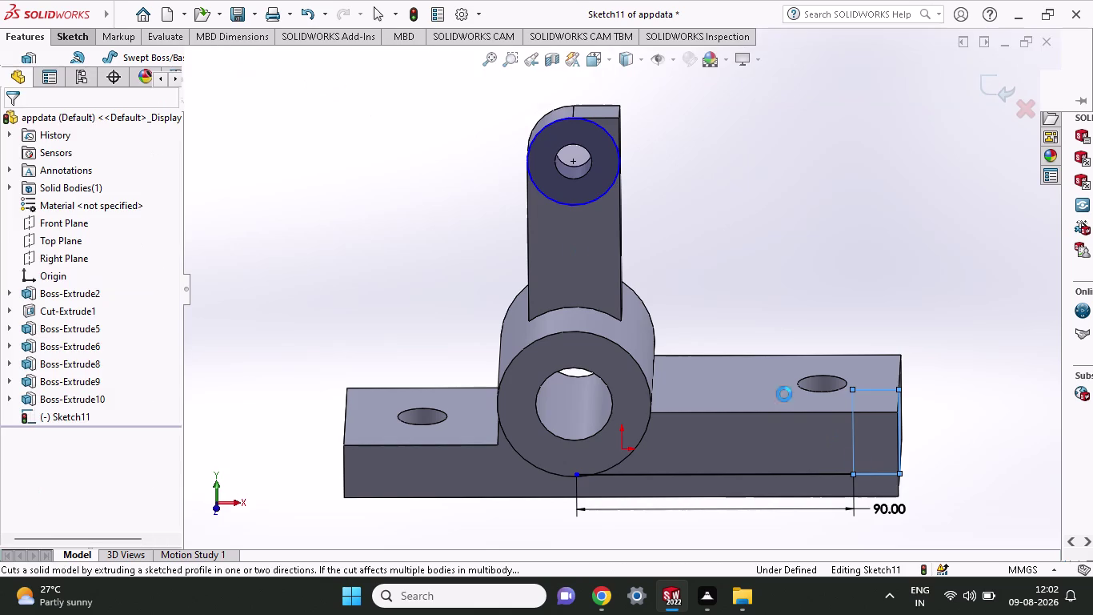
click(878, 439)
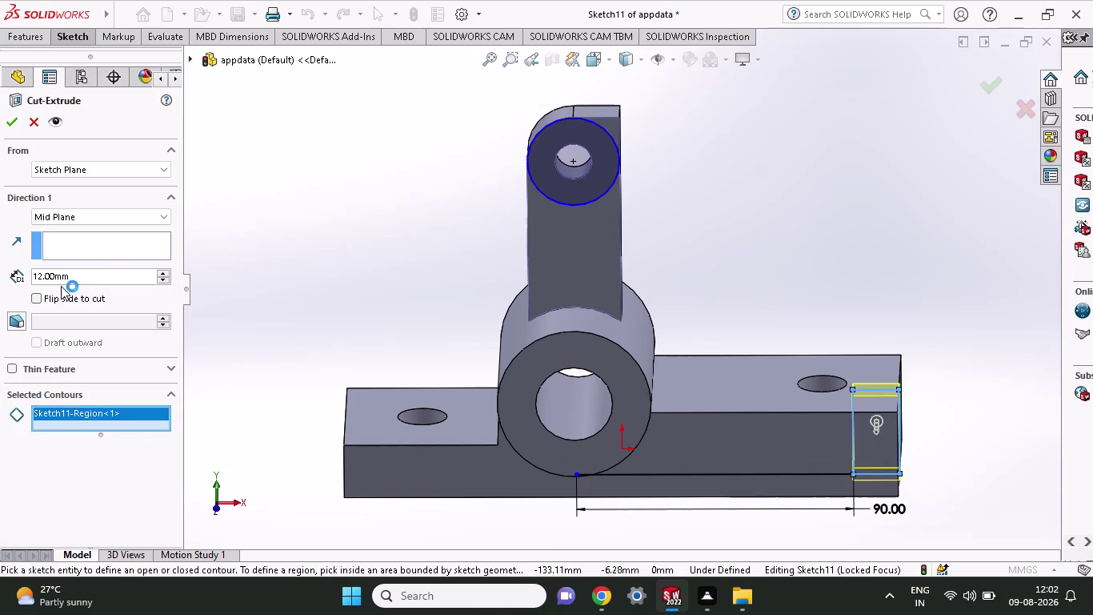
click(12, 370)
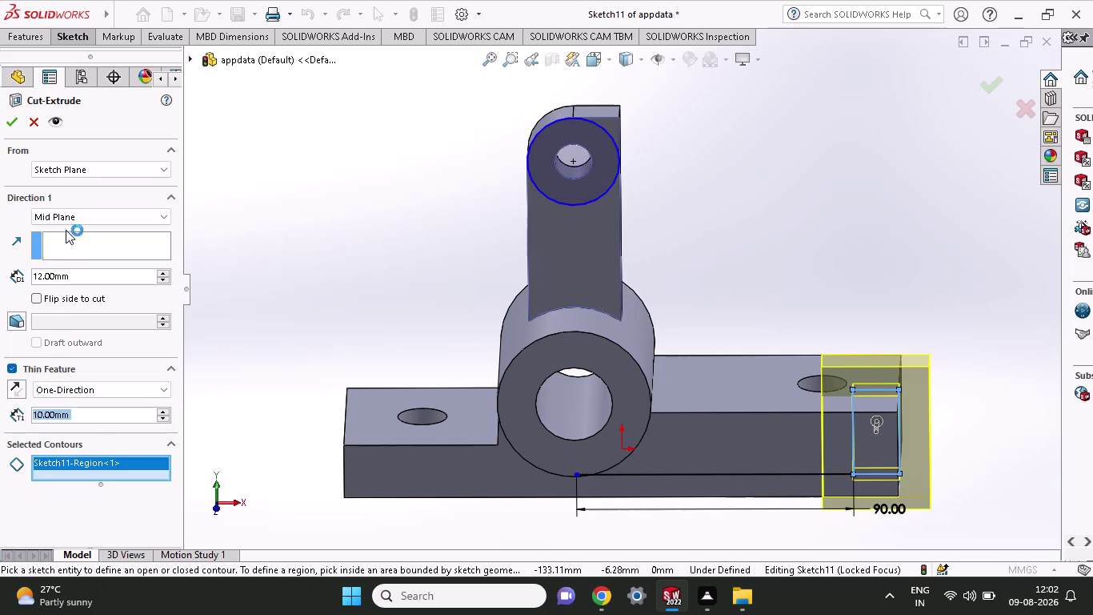
click(68, 222)
click(70, 242)
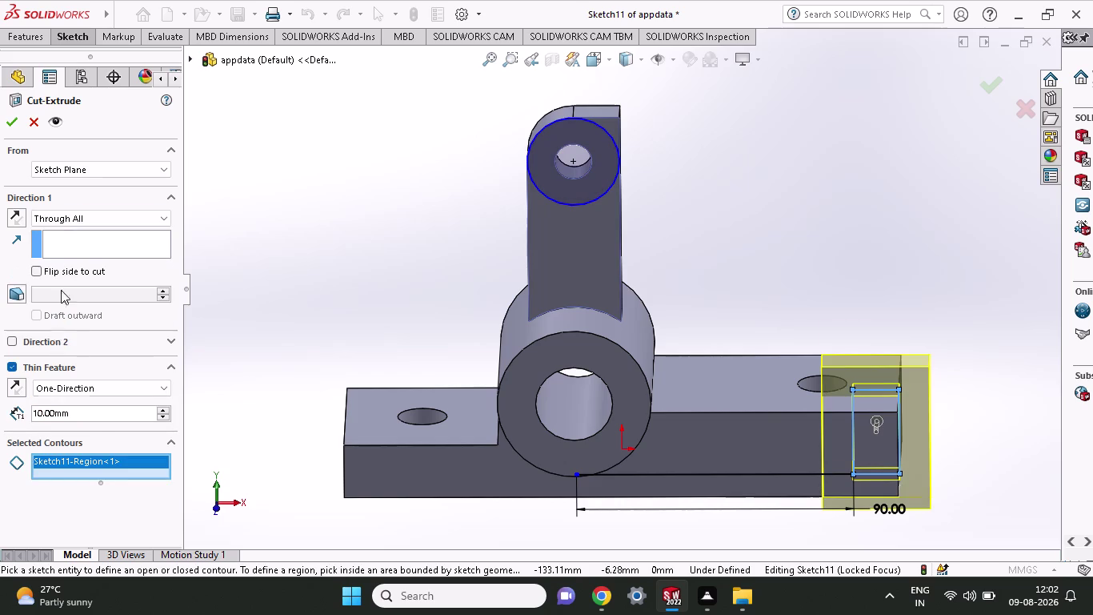
click(7, 364)
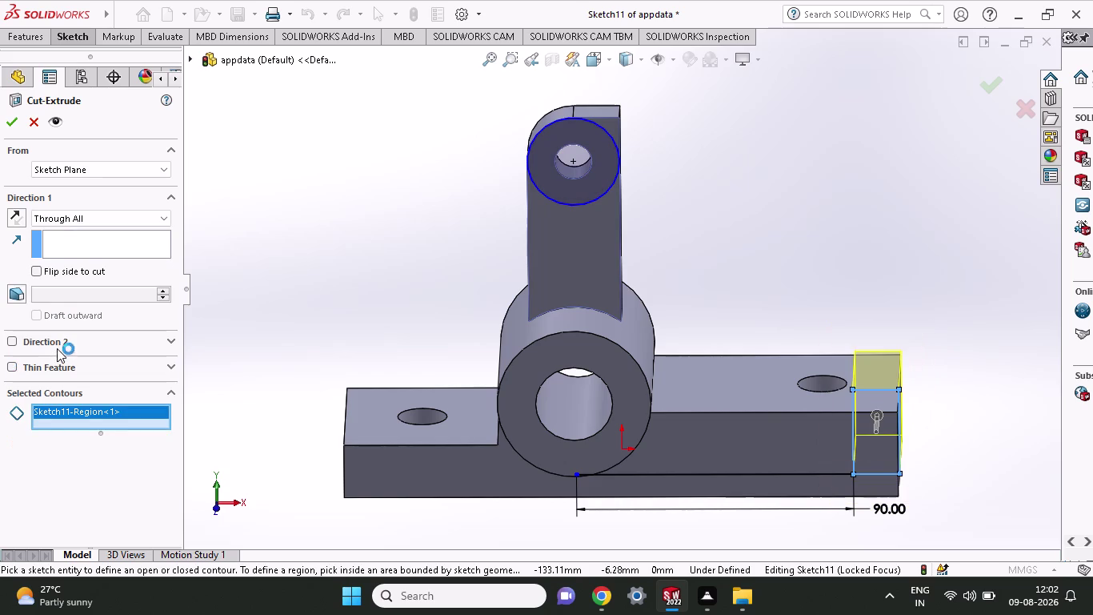
click(13, 343)
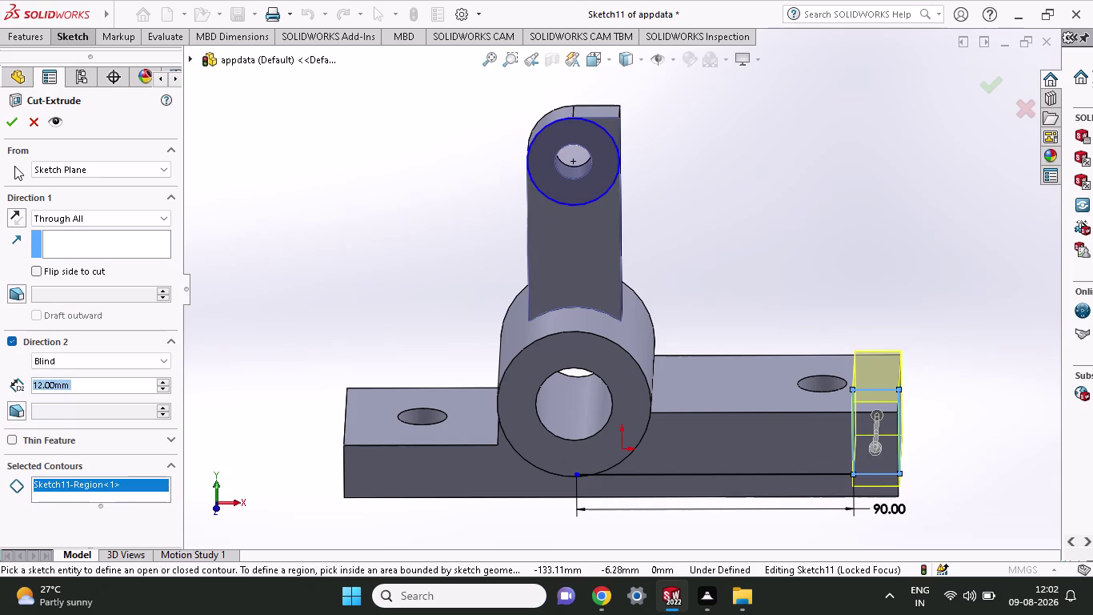
click(14, 124)
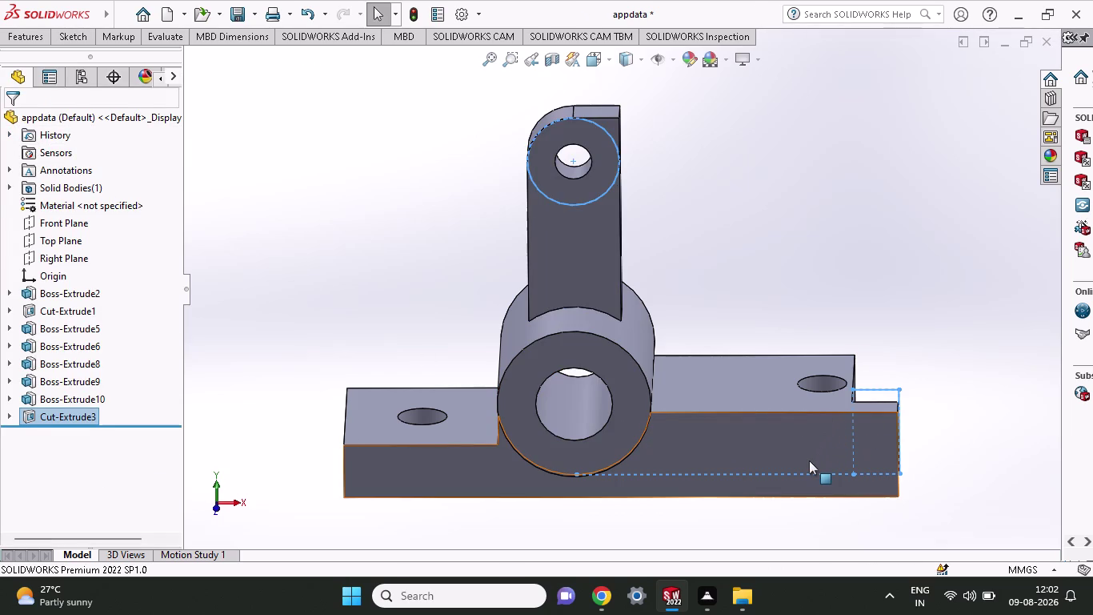
key(ctrl+z)
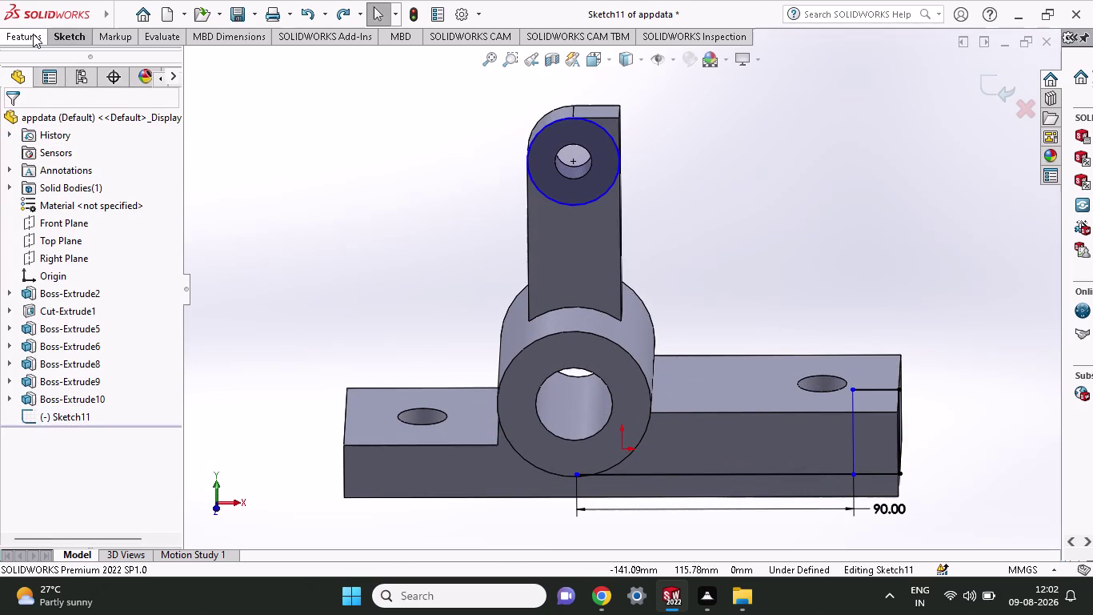
Cut the rectangle contour Through All in both directions, removing the plate's right end.
click(33, 33)
click(242, 68)
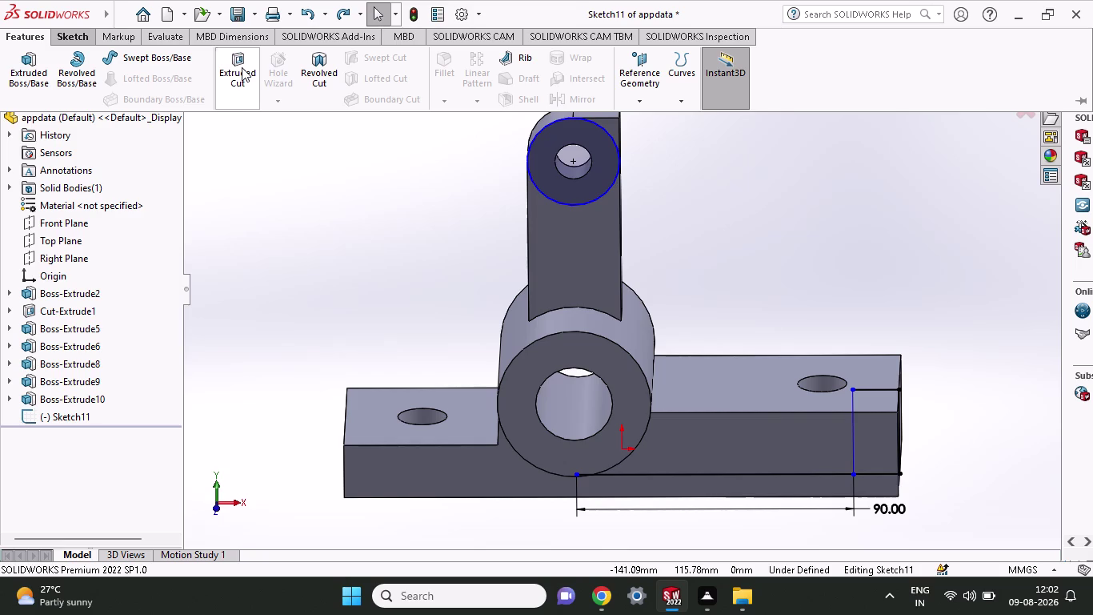
click(886, 389)
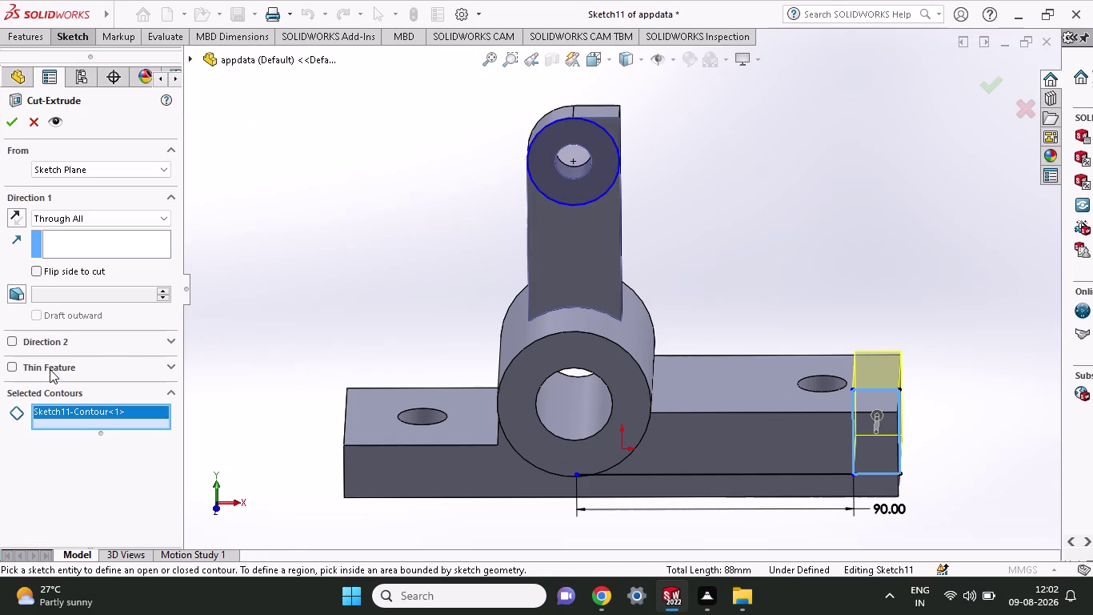
click(8, 344)
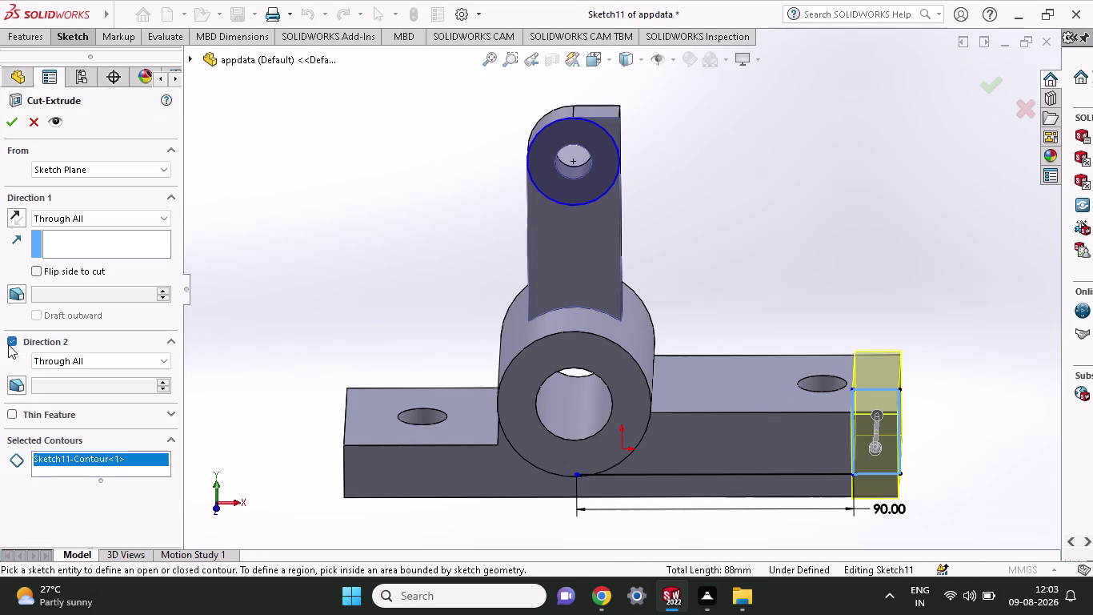
drag(869, 450, 869, 454)
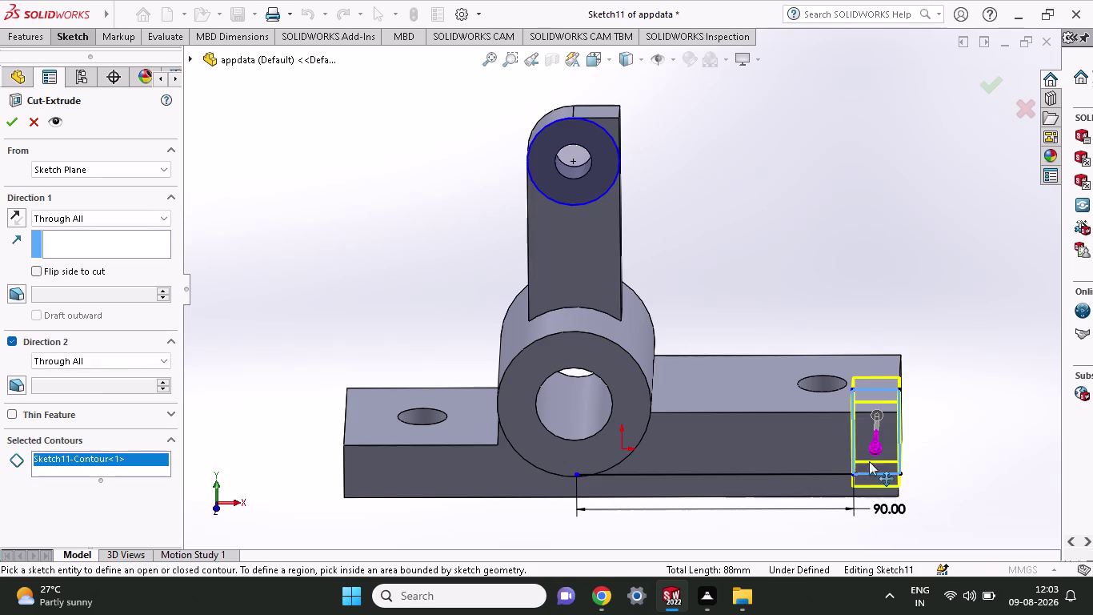
drag(869, 453, 866, 527)
middle_drag(937, 457, 909, 512)
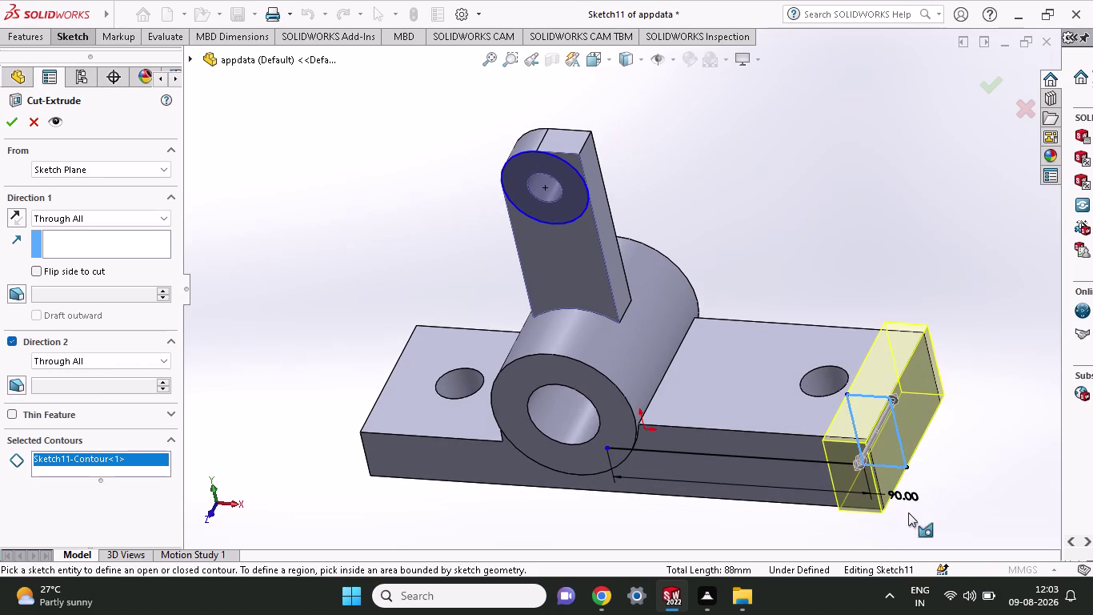
click(13, 124)
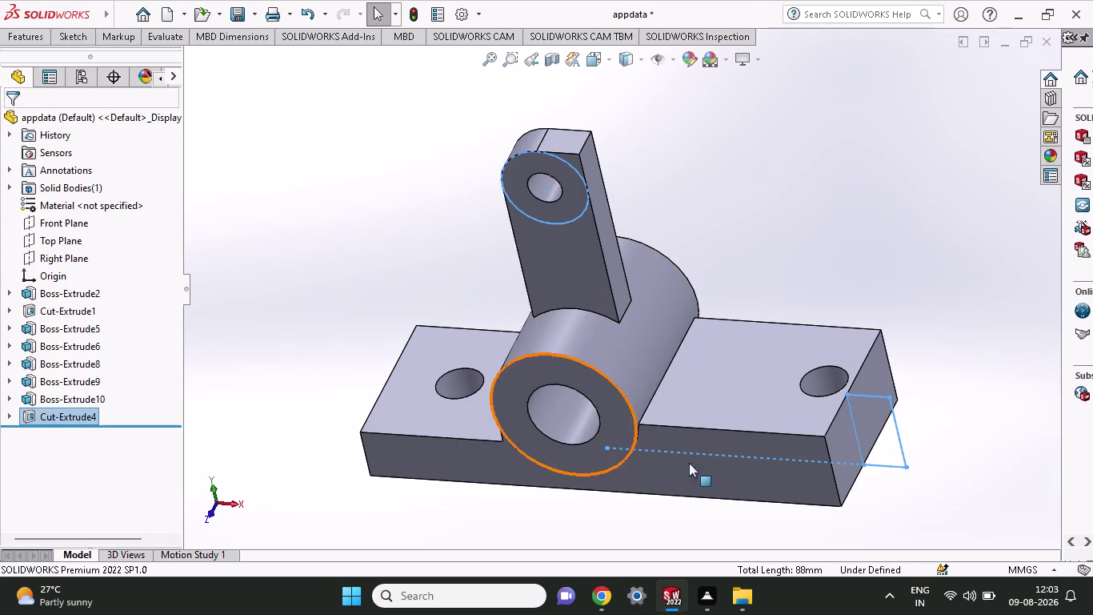
Orbit the bracket and select the right-hand top face of the base plate.
scroll(up, 3)
middle_drag(912, 270, 935, 366)
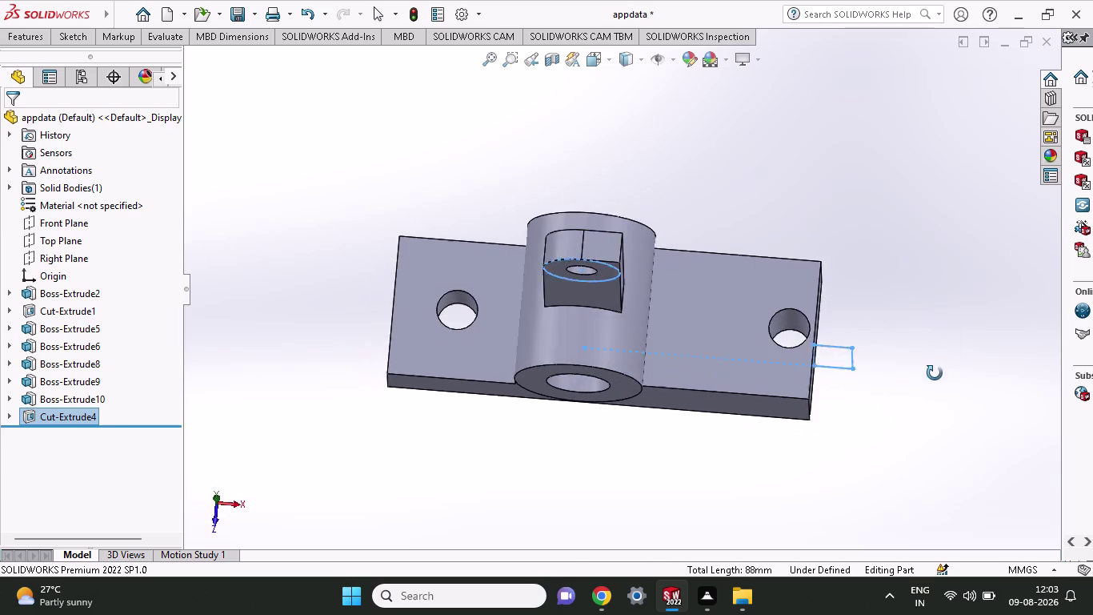
middle_drag(935, 367, 929, 394)
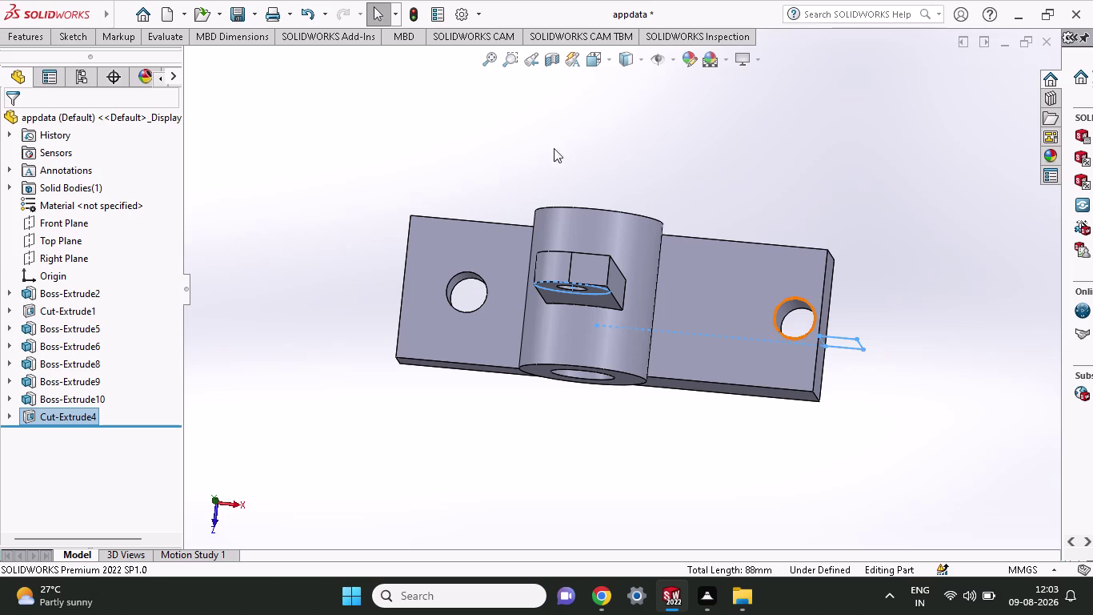
click(63, 36)
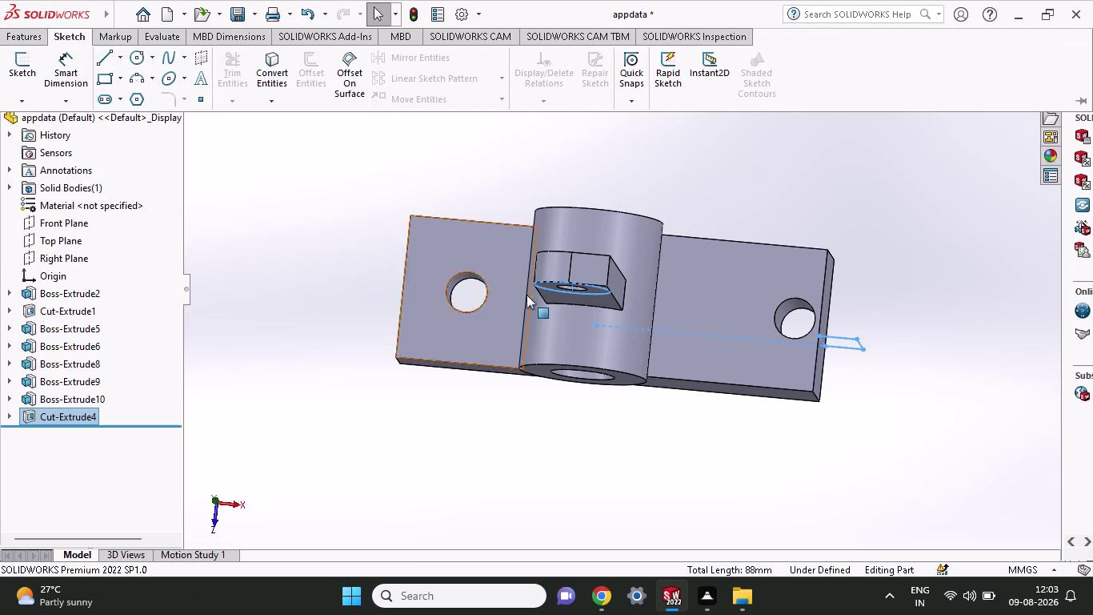
click(738, 347)
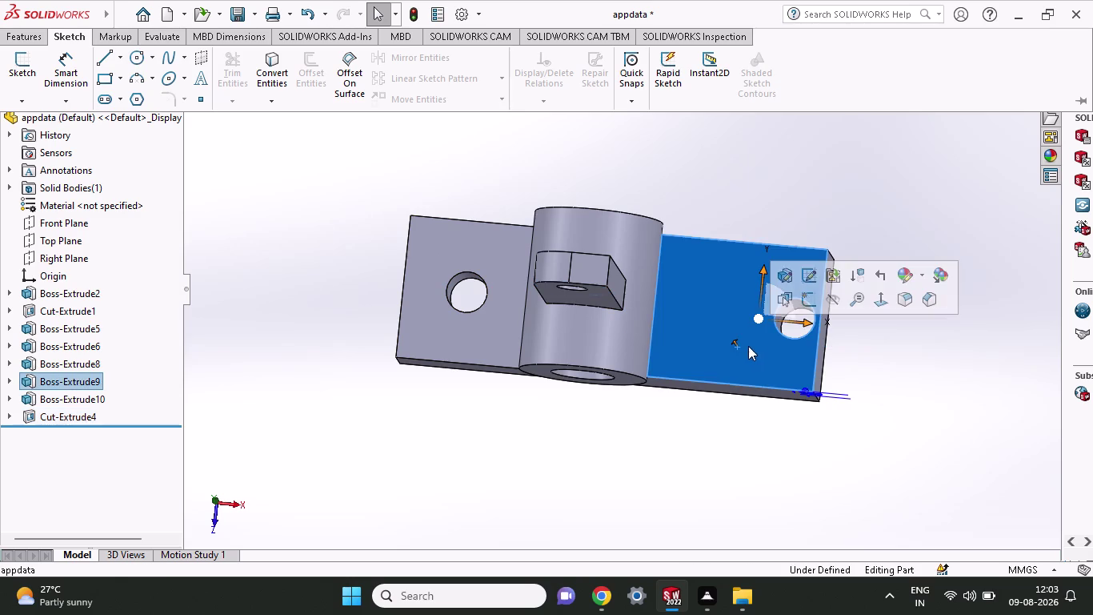
Sketch a 3 mm radius circle centred at (65, 0) over the right-hand hole.
click(804, 299)
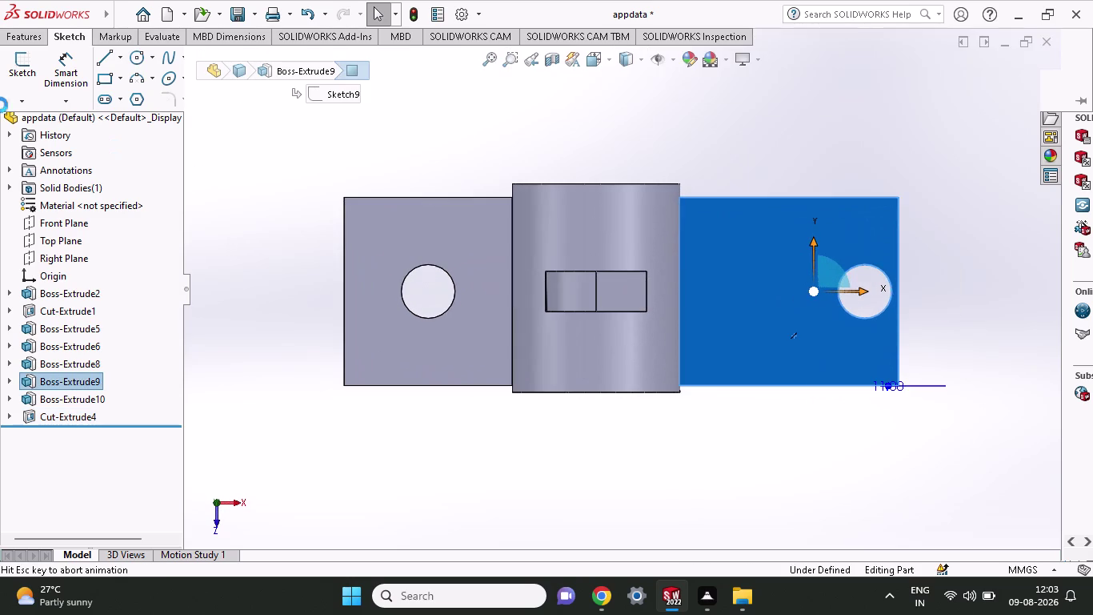
click(71, 36)
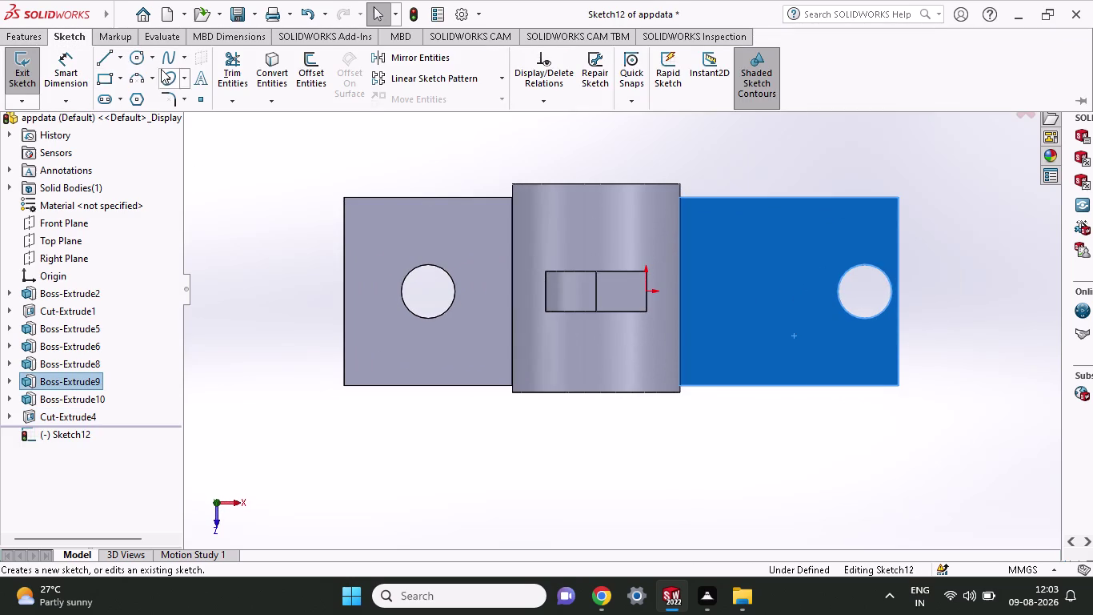
click(138, 62)
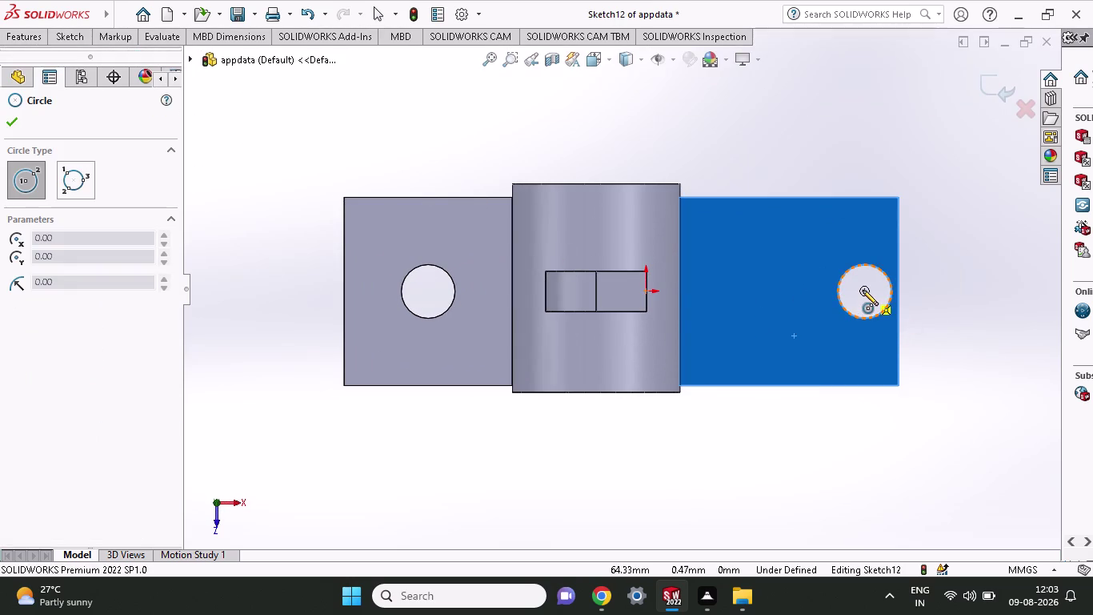
click(863, 290)
click(881, 315)
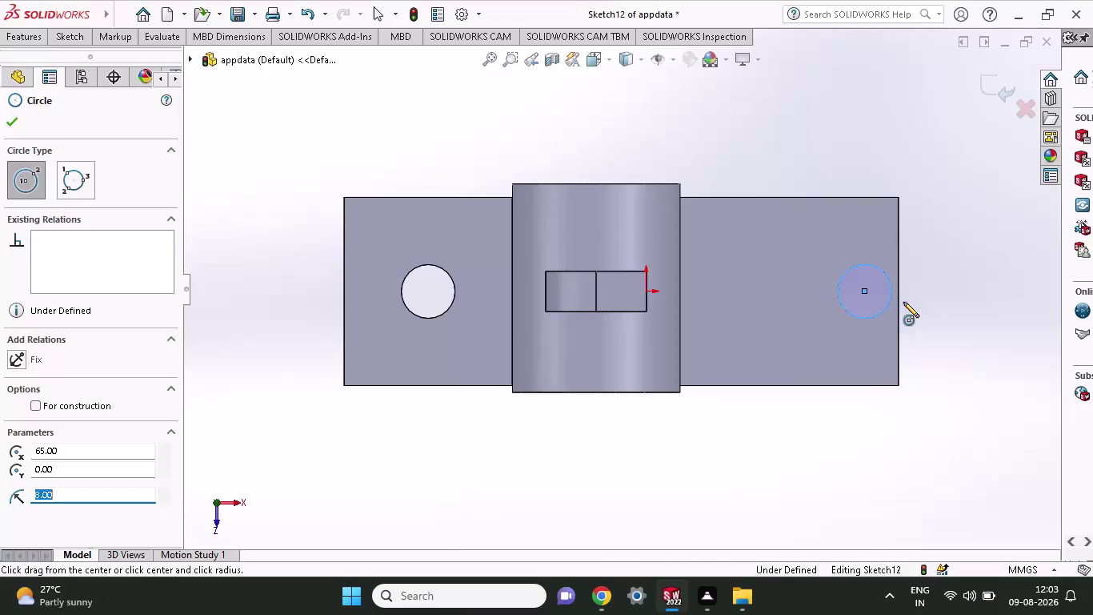
click(42, 43)
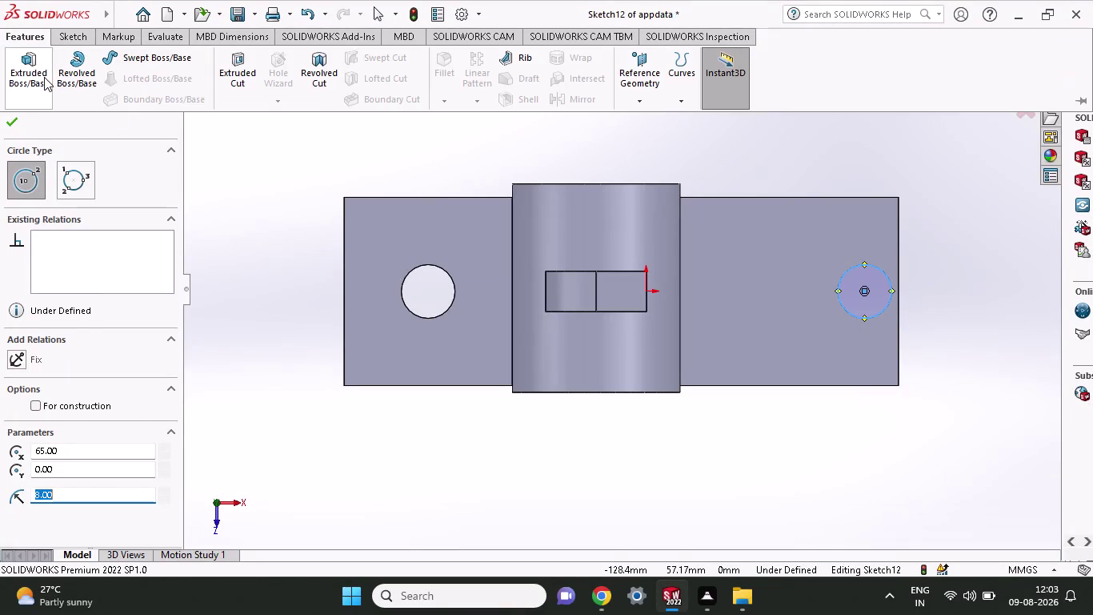
Extrude the right-hand circle as a reversed Blind boss, 27 mm deep.
click(44, 77)
middle_drag(814, 487, 811, 329)
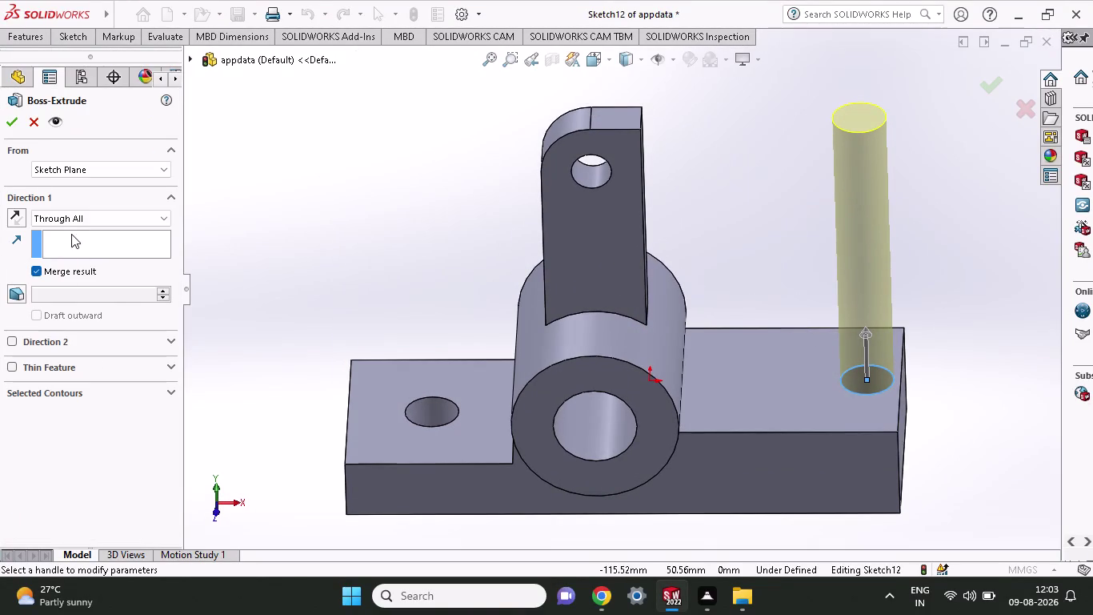
click(78, 217)
click(87, 234)
drag(867, 332, 868, 394)
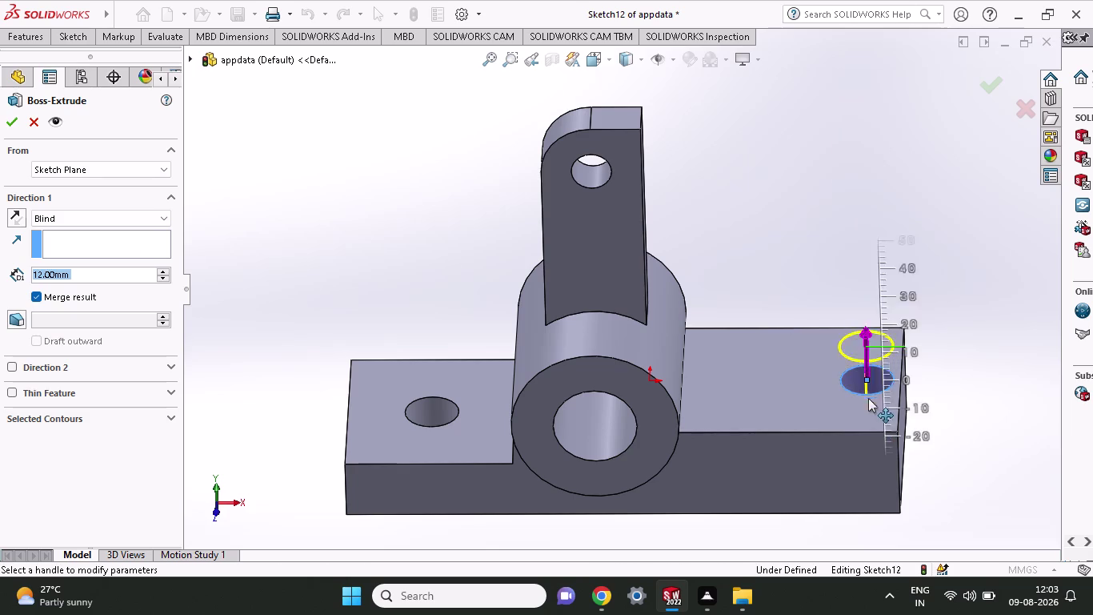
drag(868, 394, 881, 477)
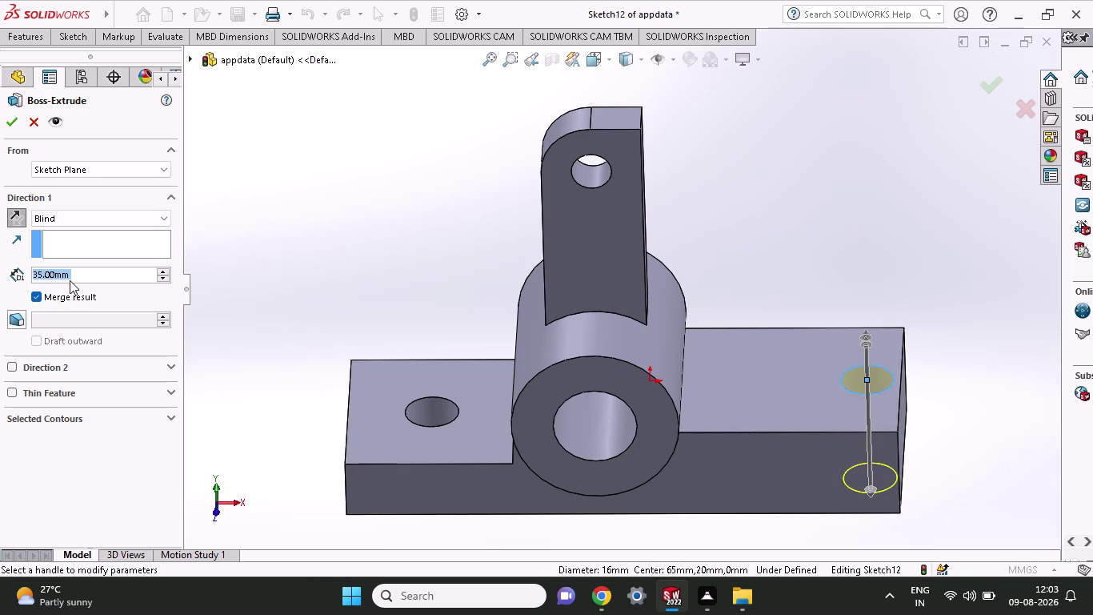
text(27)
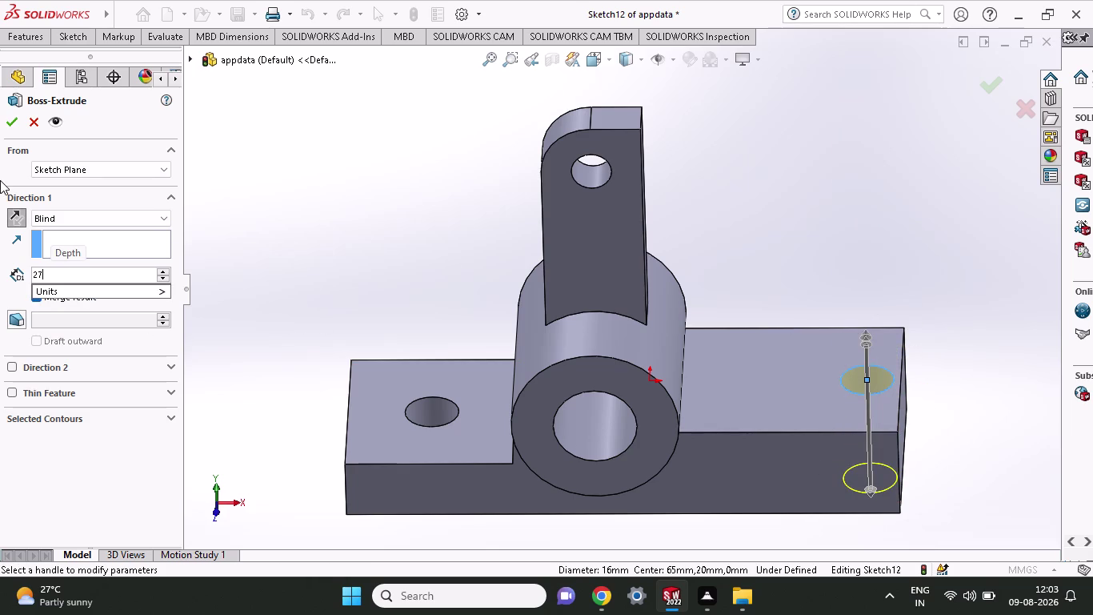
click(14, 124)
click(14, 125)
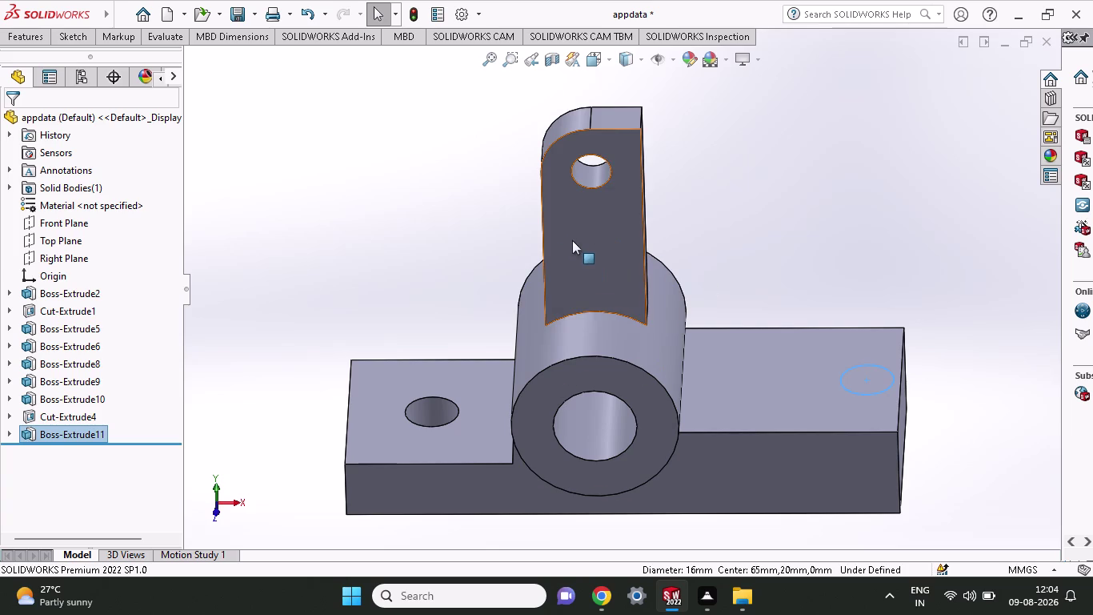
click(585, 228)
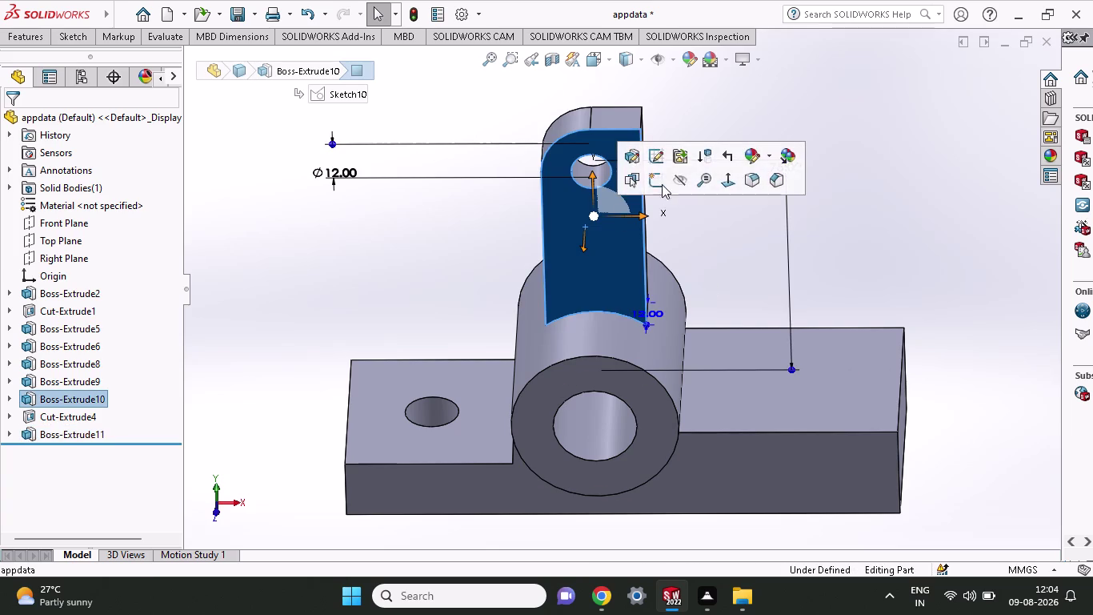
Sketch a 15 mm radius circle around the lug's top hole.
click(658, 179)
click(65, 31)
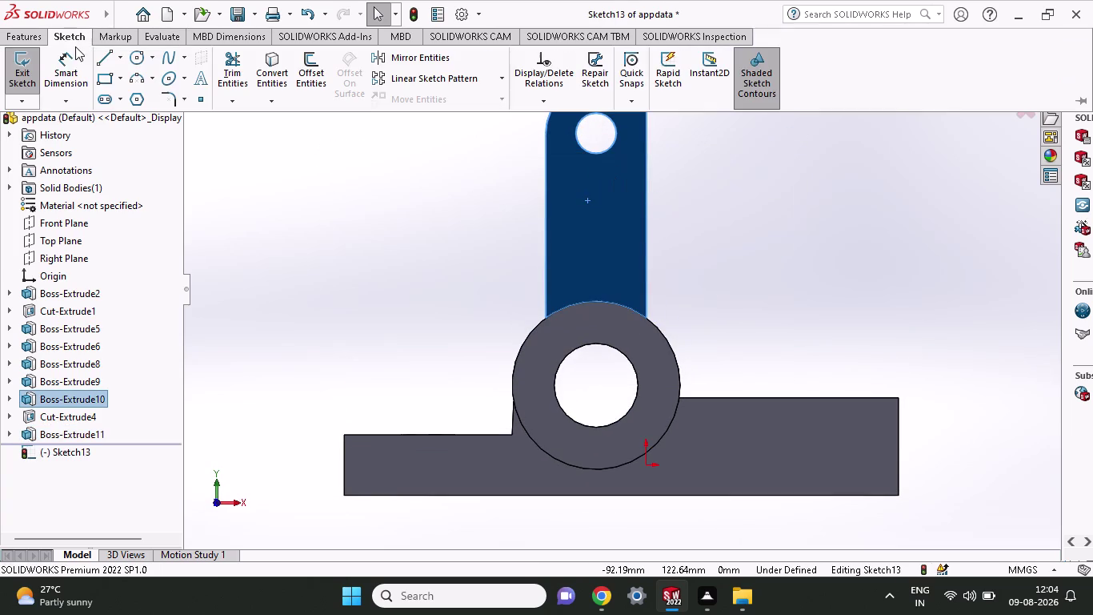
click(135, 61)
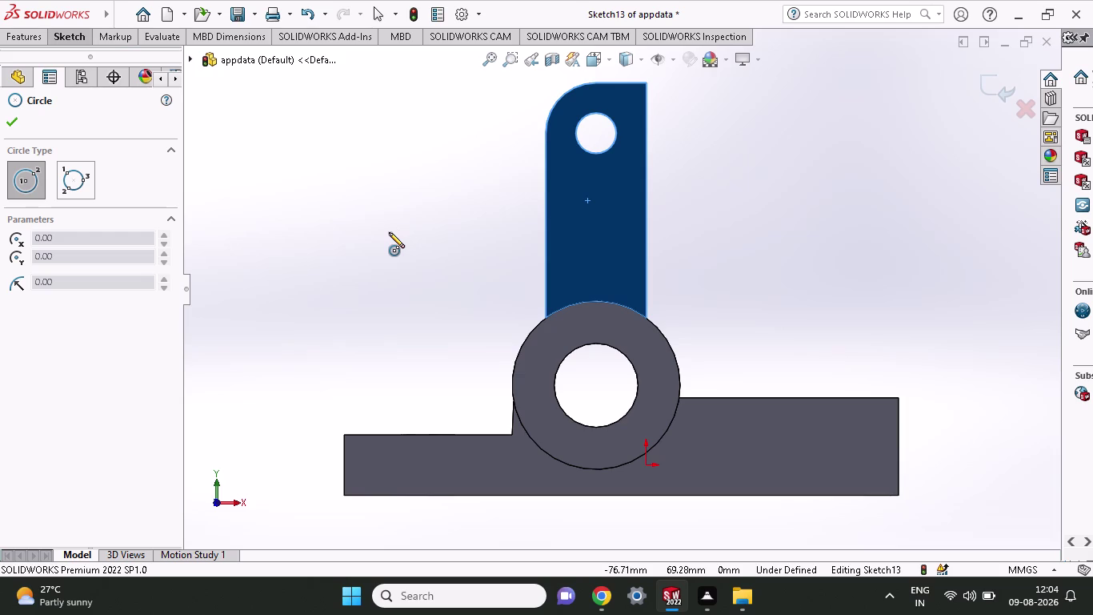
click(597, 131)
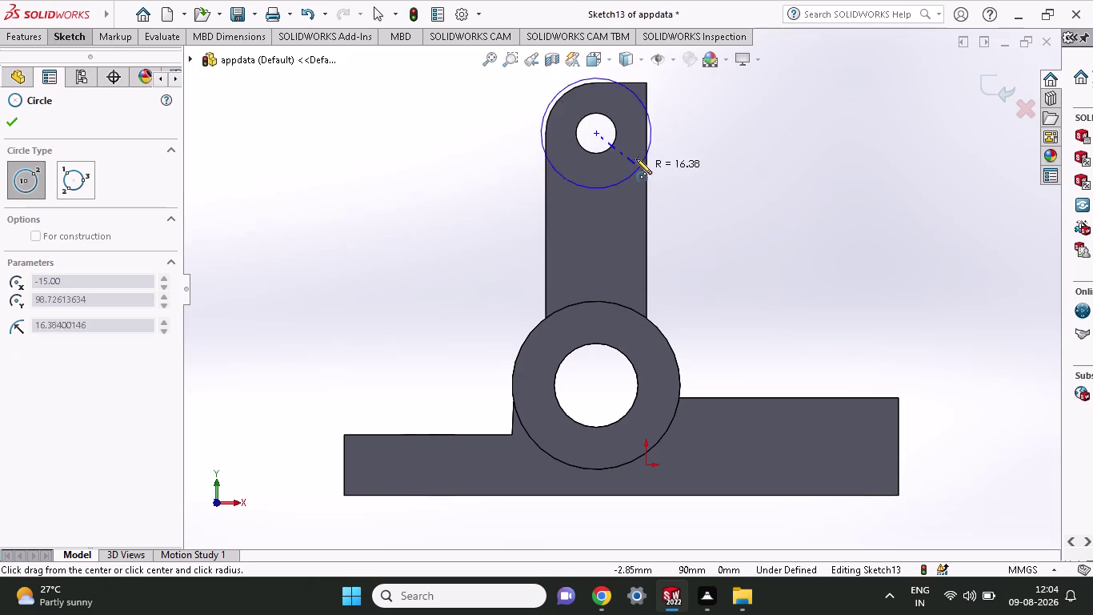
click(602, 83)
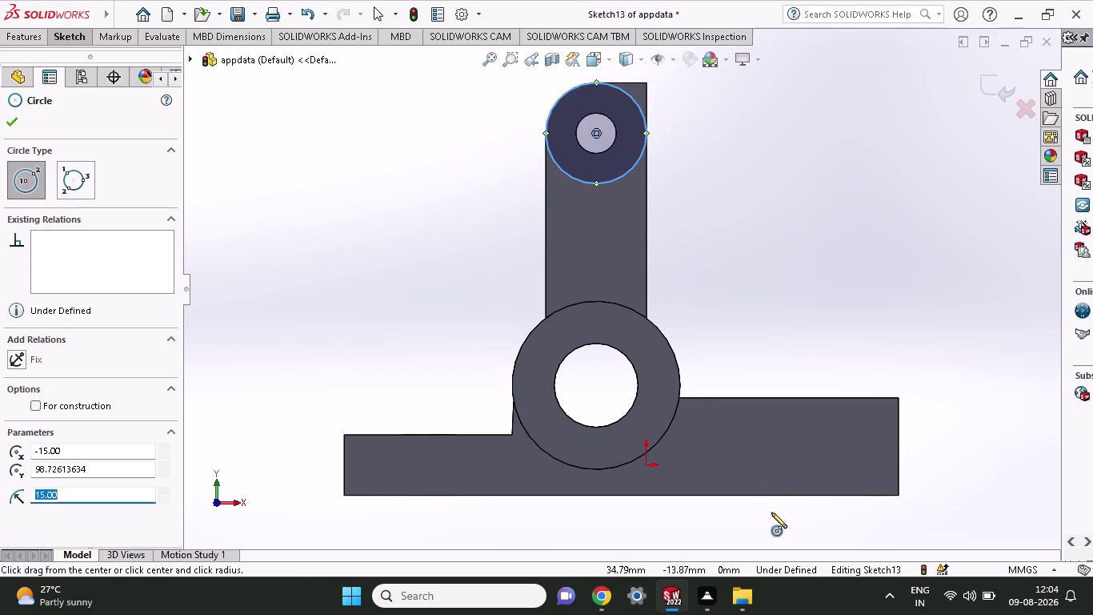
click(83, 39)
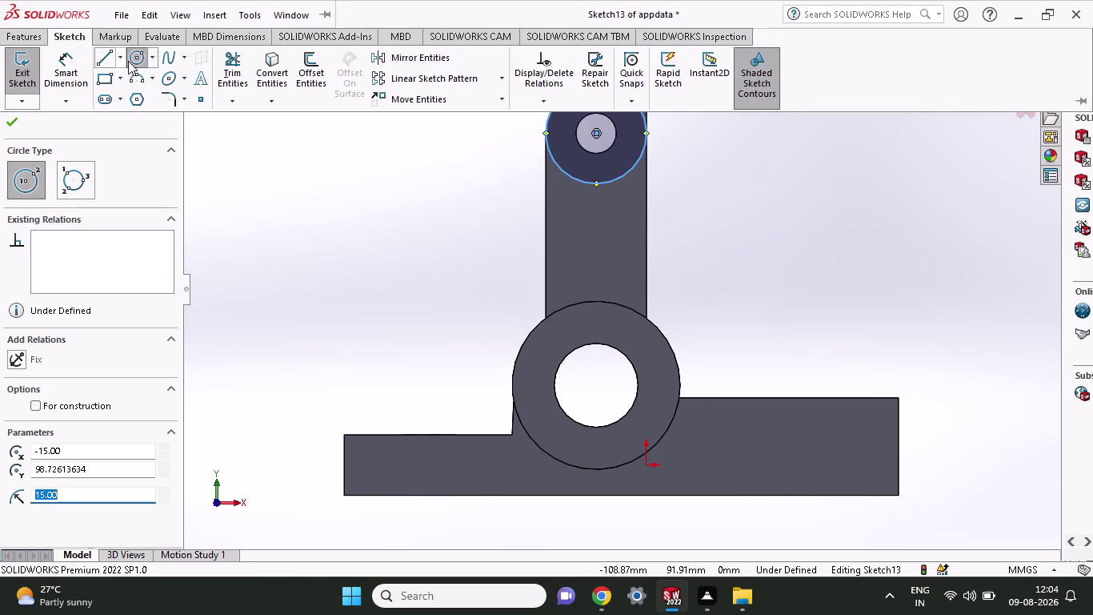
click(140, 61)
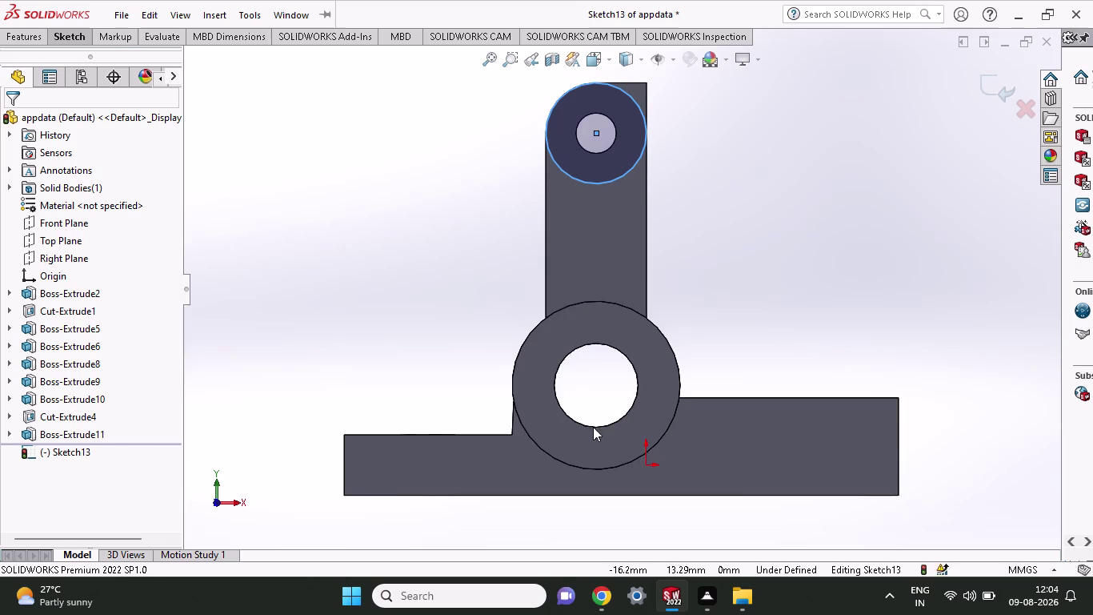
Draw a circle from the boss hole tangent to the lug circle, then undo it.
click(76, 46)
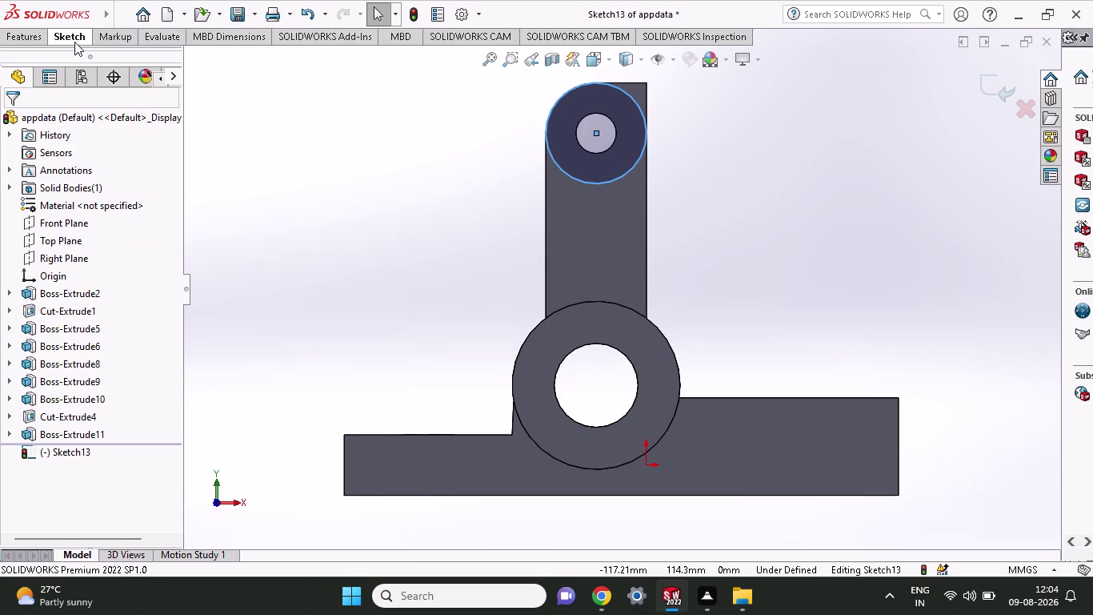
click(74, 42)
click(133, 62)
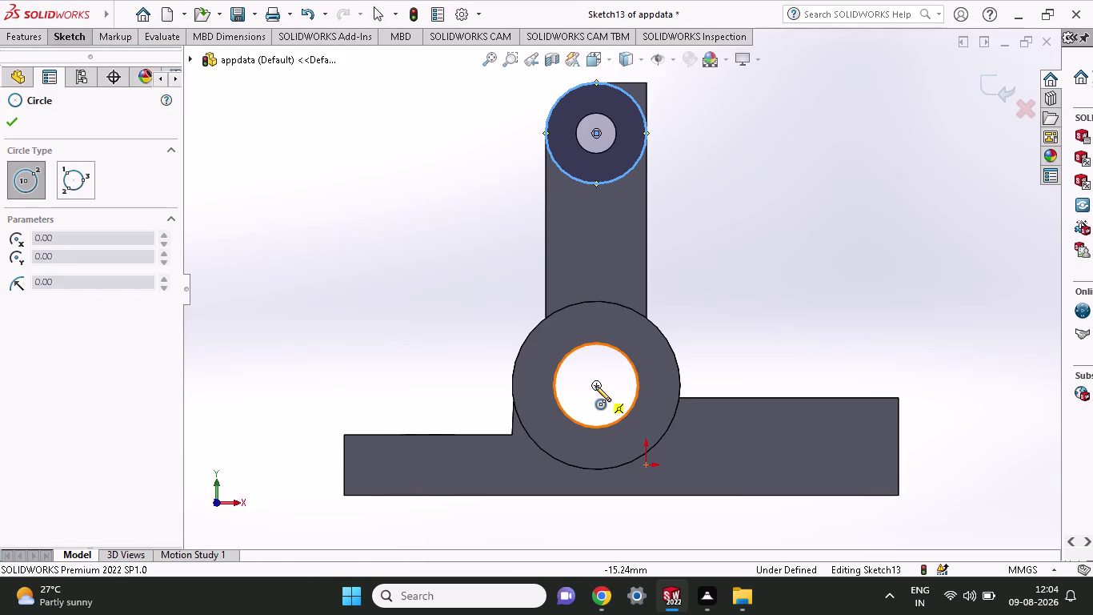
click(595, 386)
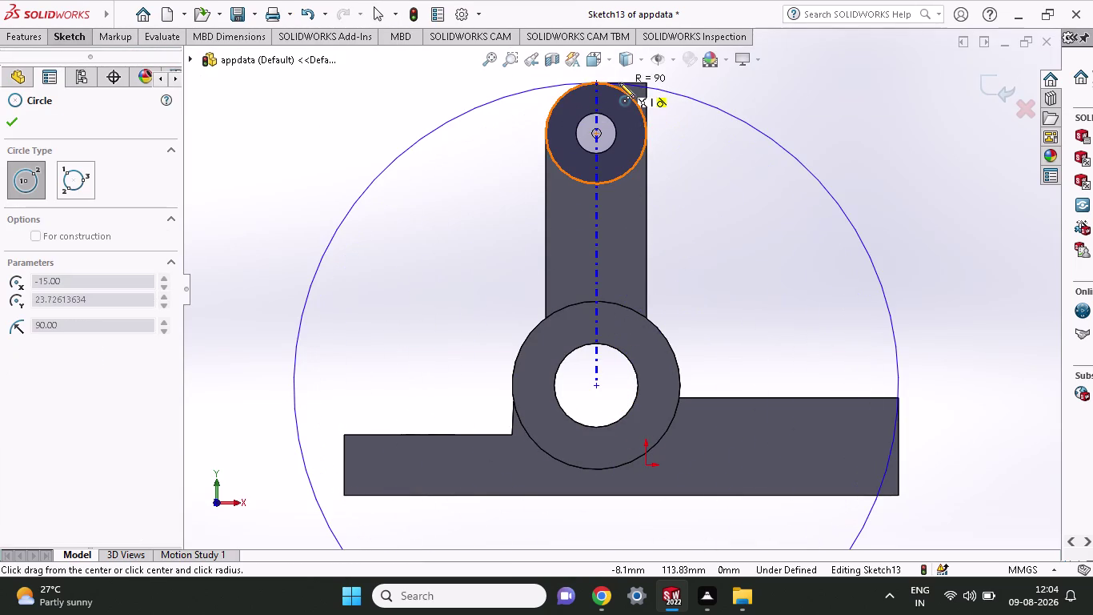
click(596, 82)
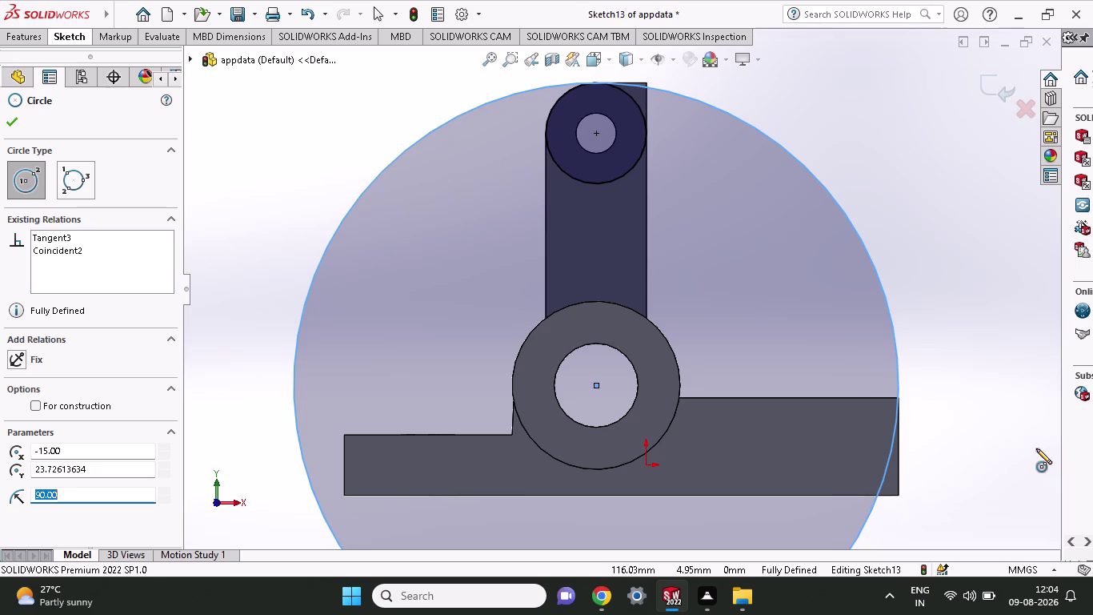
key(ctrl+z)
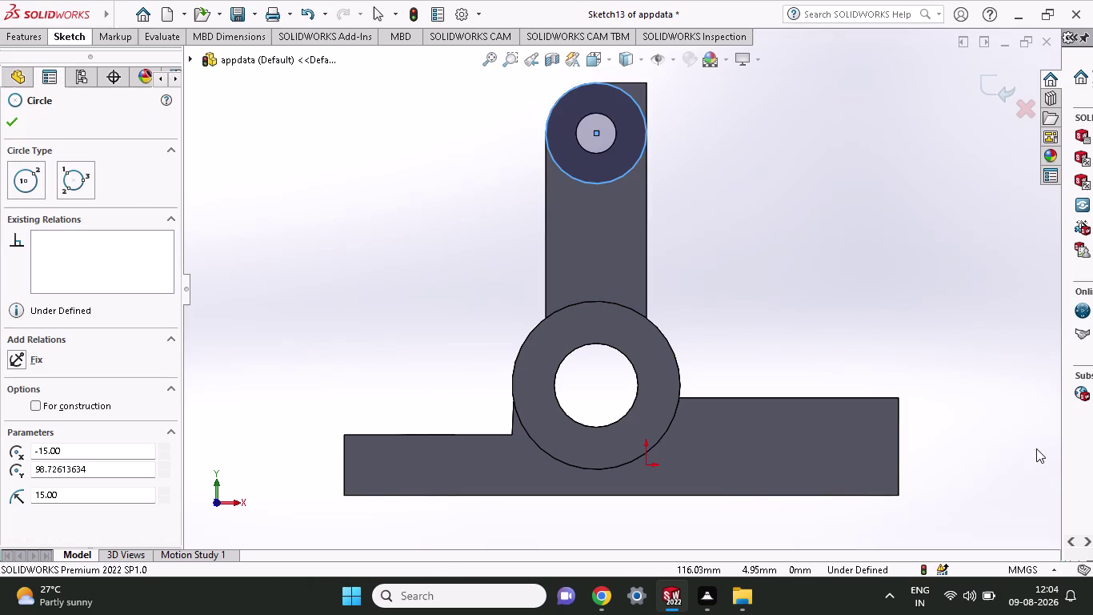
click(76, 35)
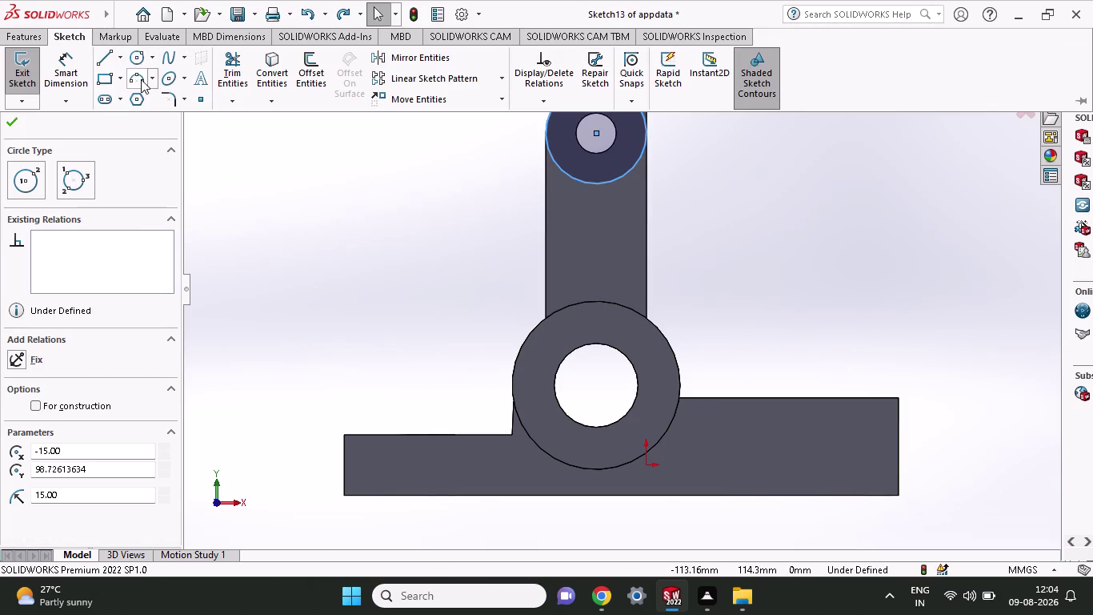
click(141, 79)
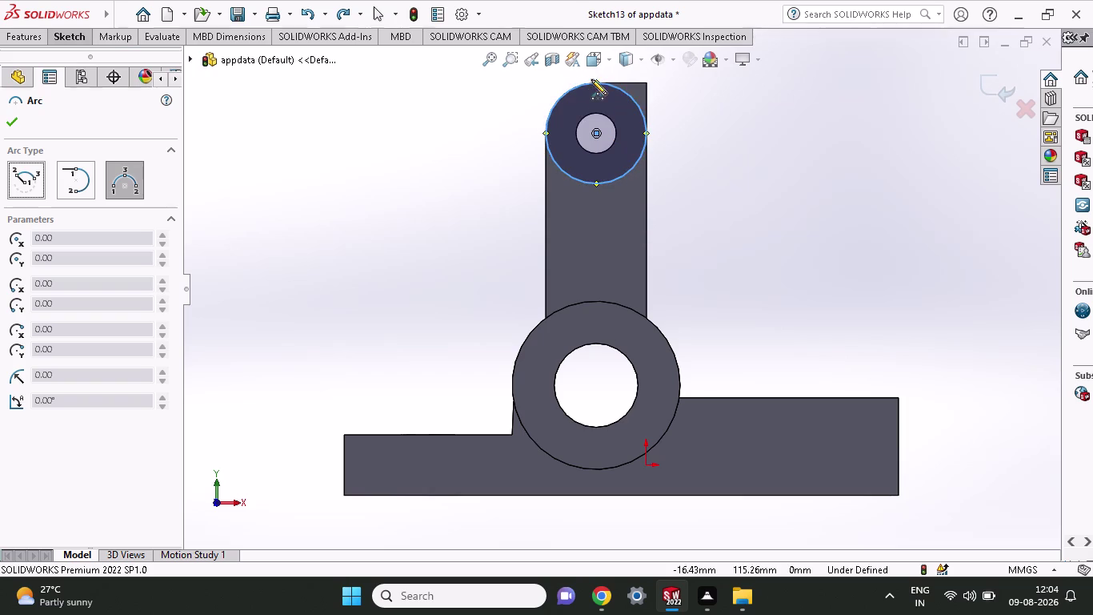
Draw an arc with a 90° angle from the lug circle's top to the base plate's upper right corner.
click(595, 81)
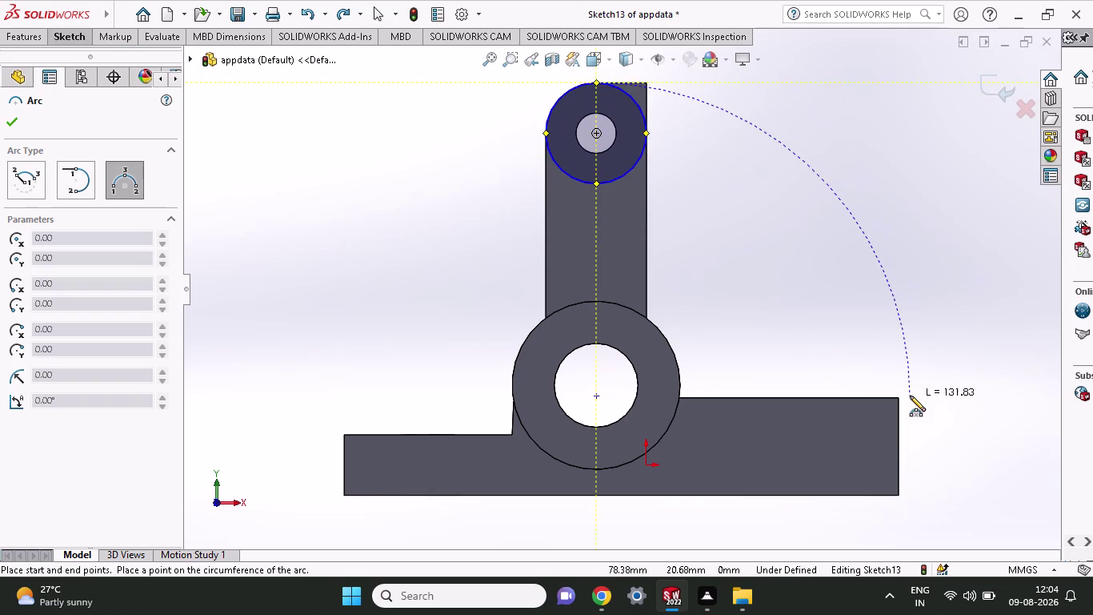
click(899, 396)
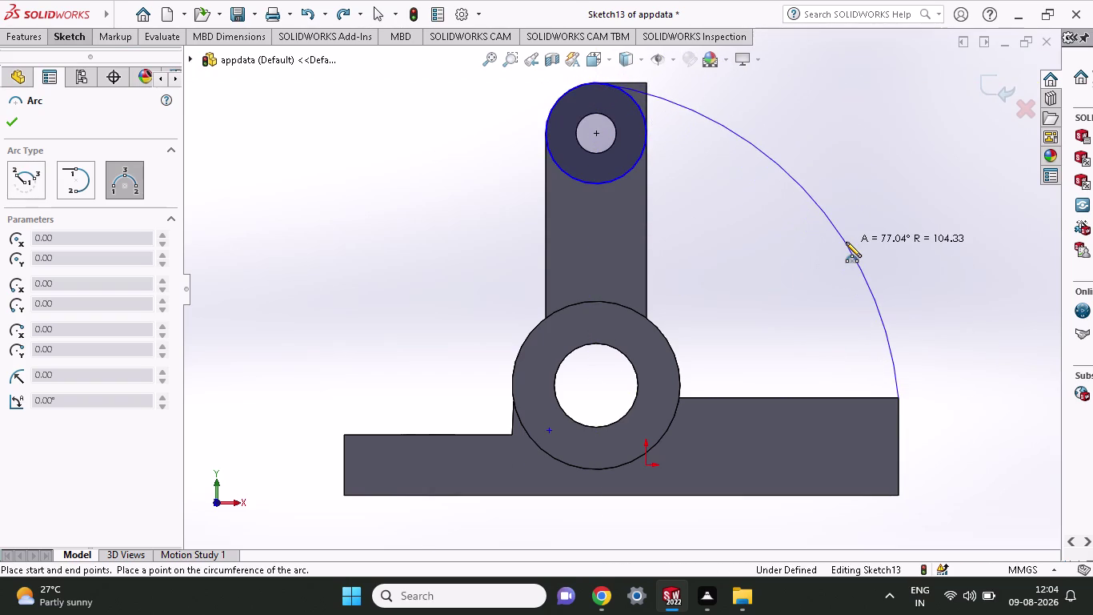
click(845, 241)
scroll(down, 3)
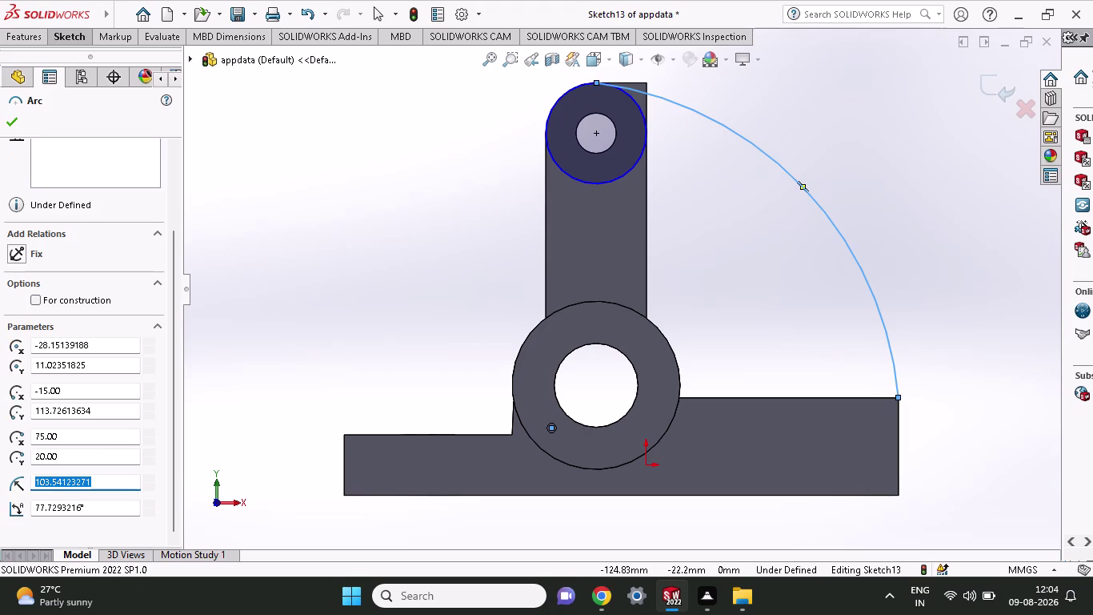
text(90)
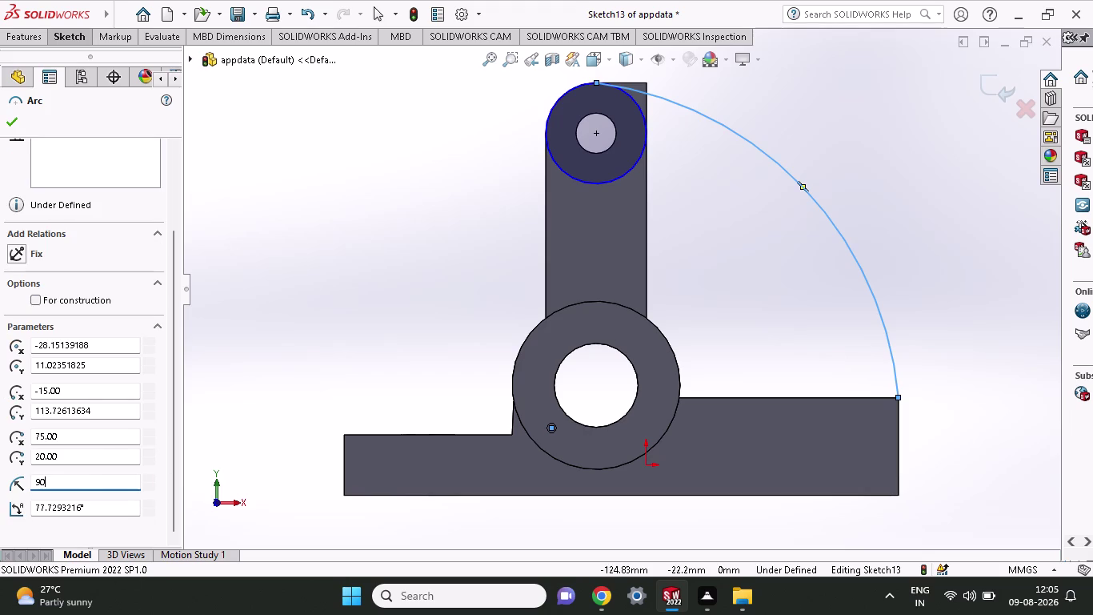
key(Return)
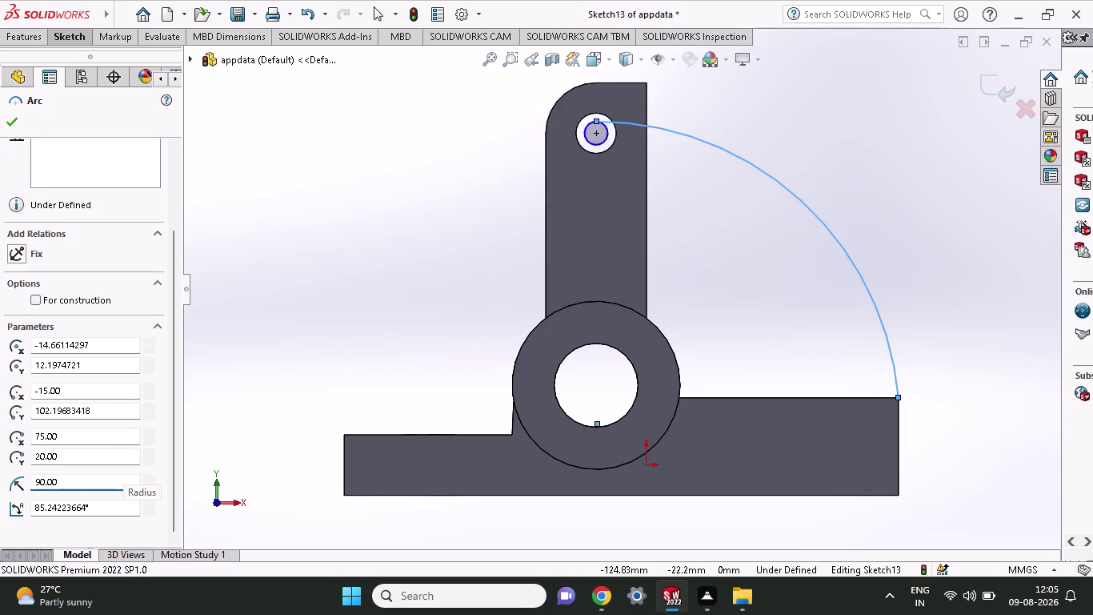
click(11, 113)
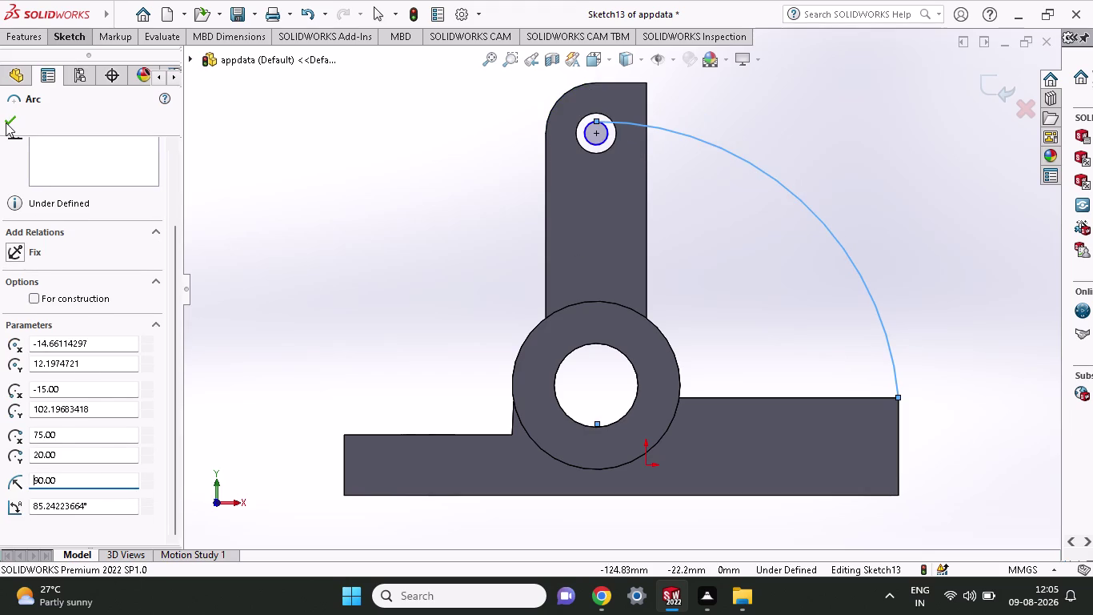
click(6, 123)
click(10, 121)
scroll(up, 3)
scroll(up, 3)
scroll(down, 3)
scroll(up, 3)
scroll(down, 3)
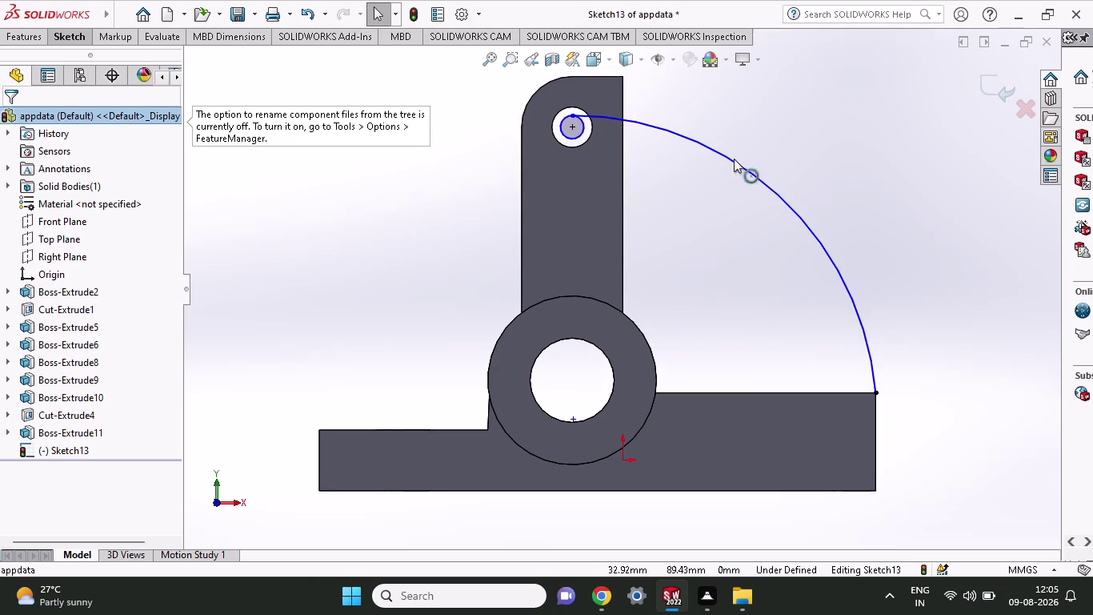
Orbit to inspect the arc, undo it, and rotate back to face the sketch.
middle_drag(728, 265, 708, 293)
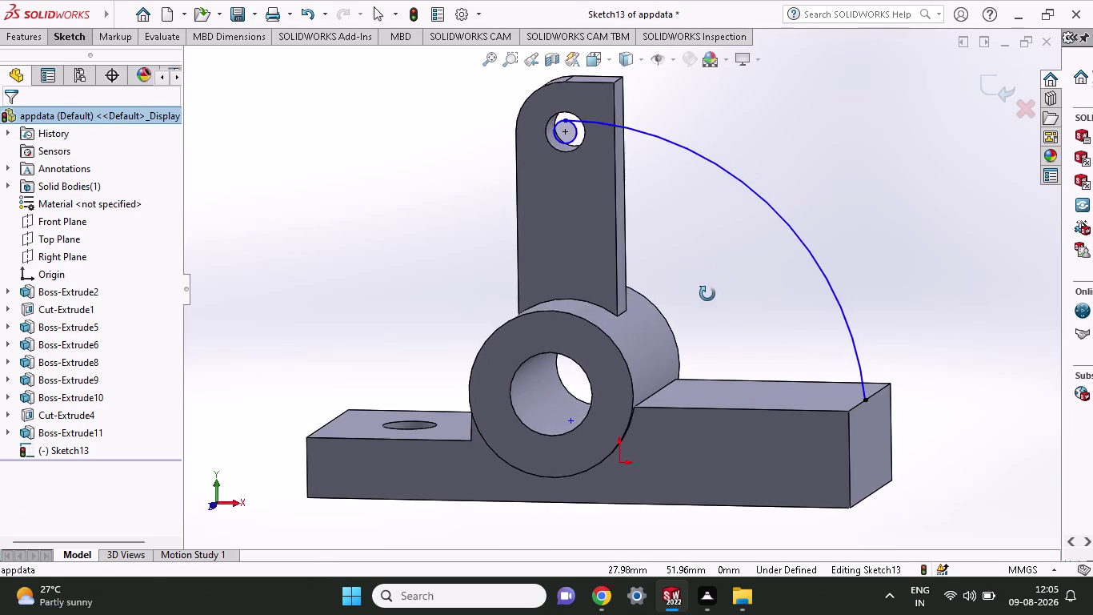
middle_drag(707, 294, 713, 277)
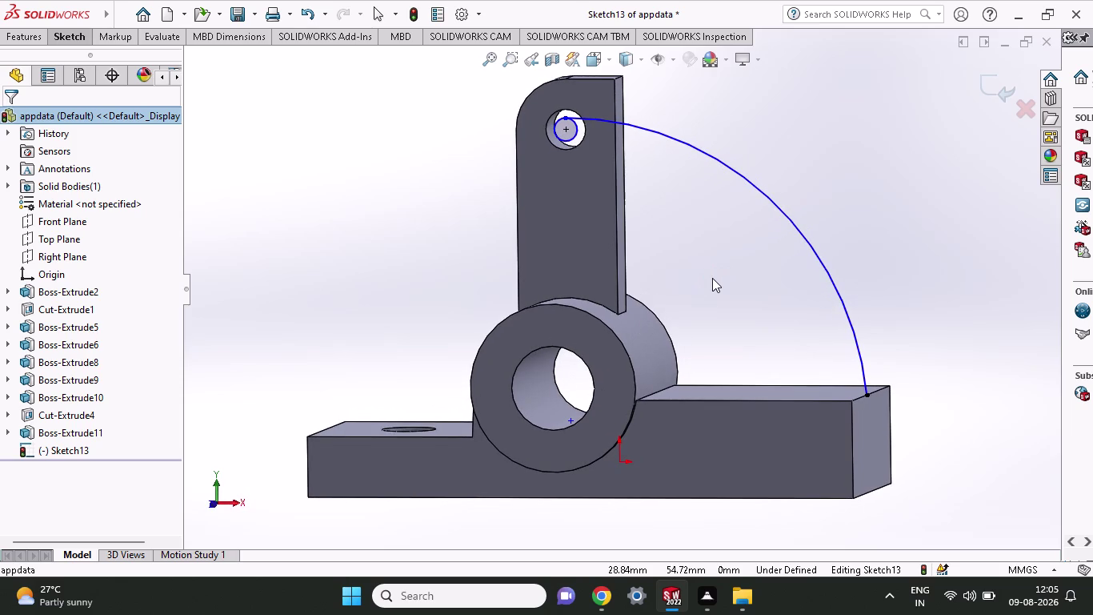
key(ctrl+z)
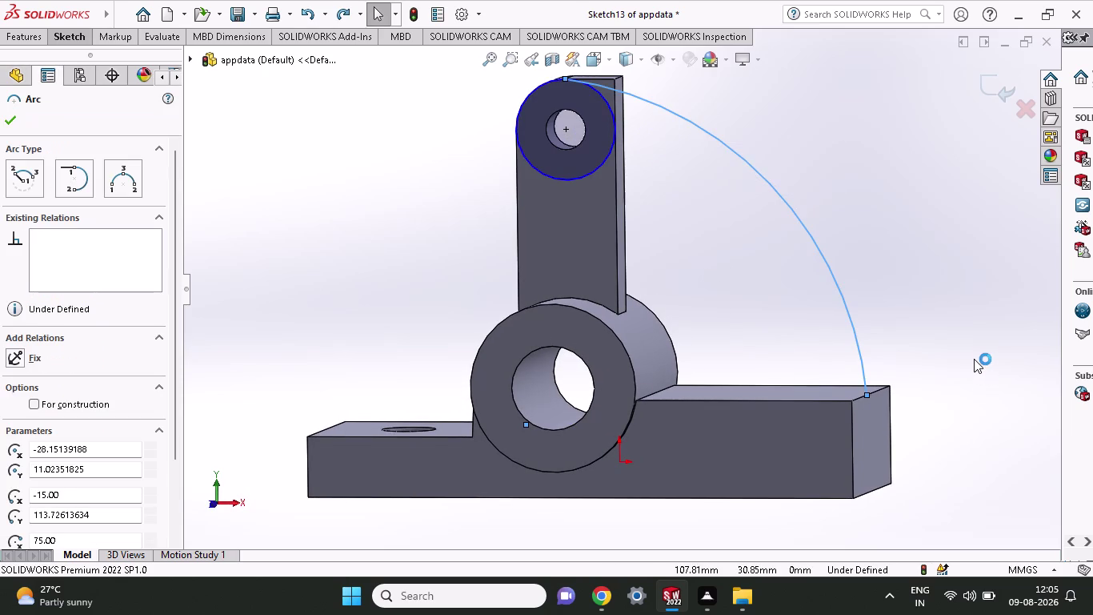
key(ctrl+z)
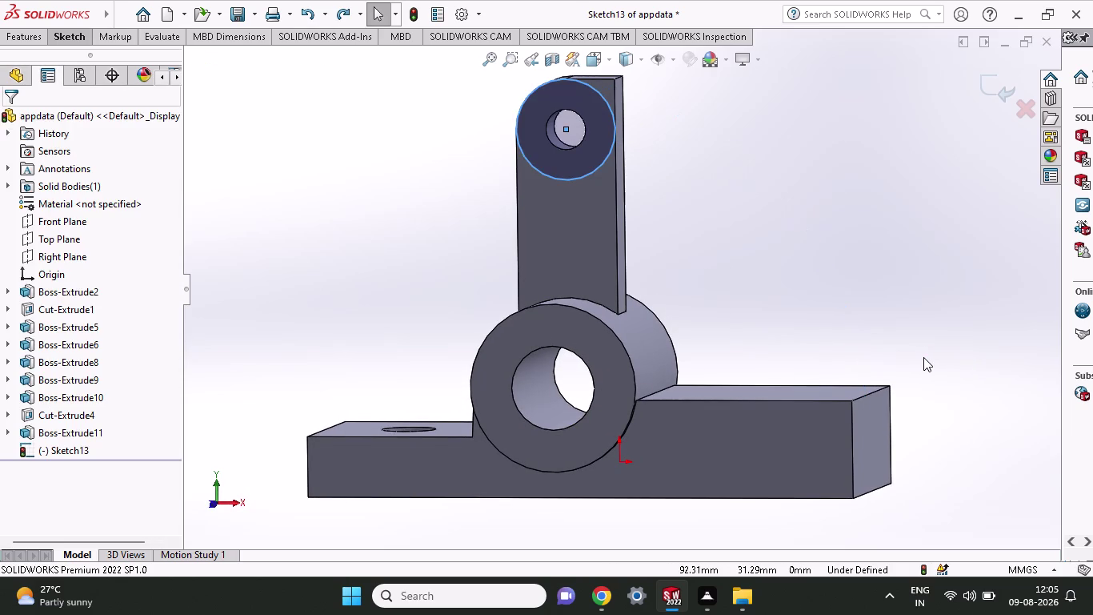
middle_drag(596, 328, 614, 329)
middle_click(614, 329)
scroll(up, 3)
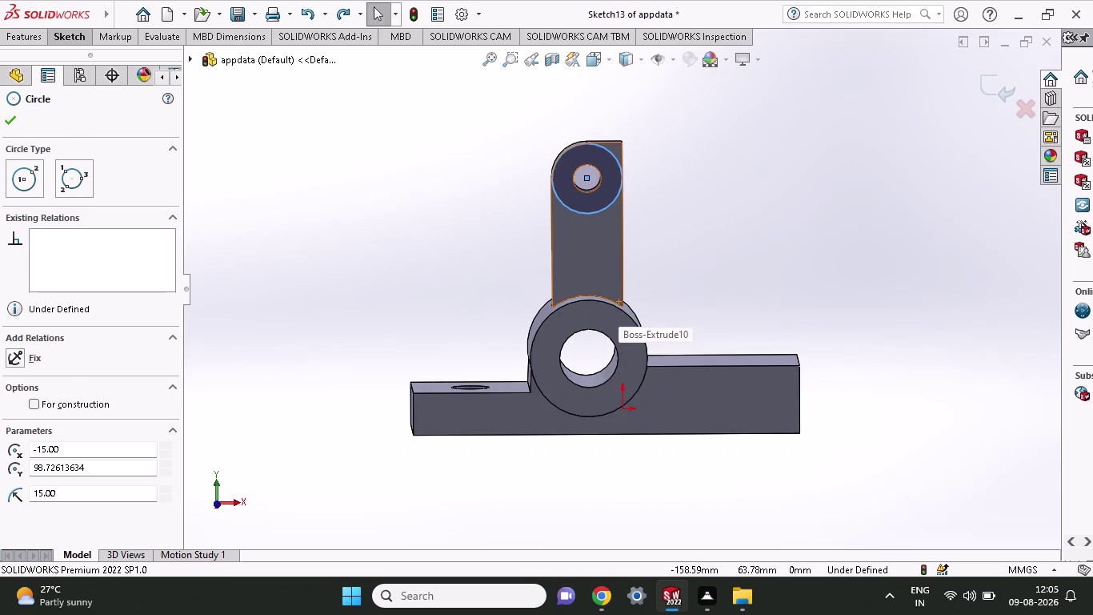
Draw a 90 mm radius circle centred on the boss.
click(66, 32)
click(143, 59)
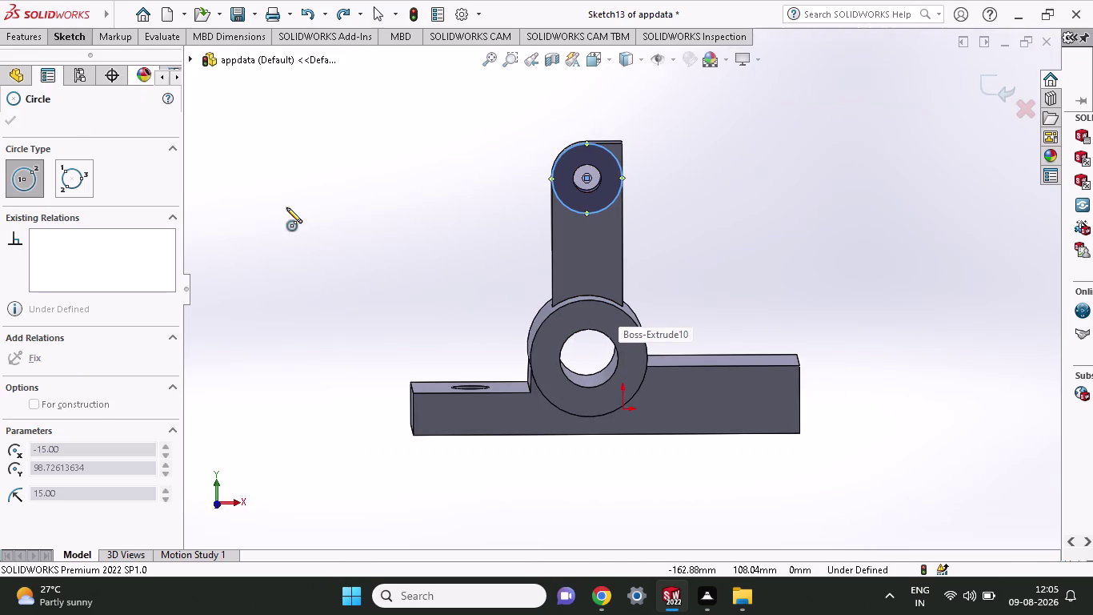
click(587, 354)
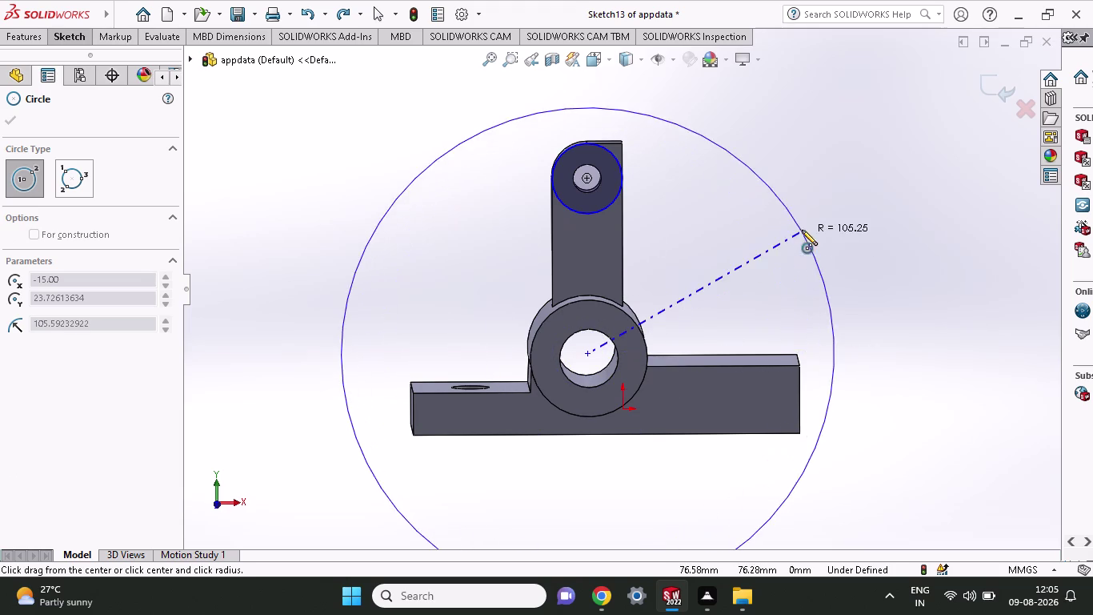
click(585, 140)
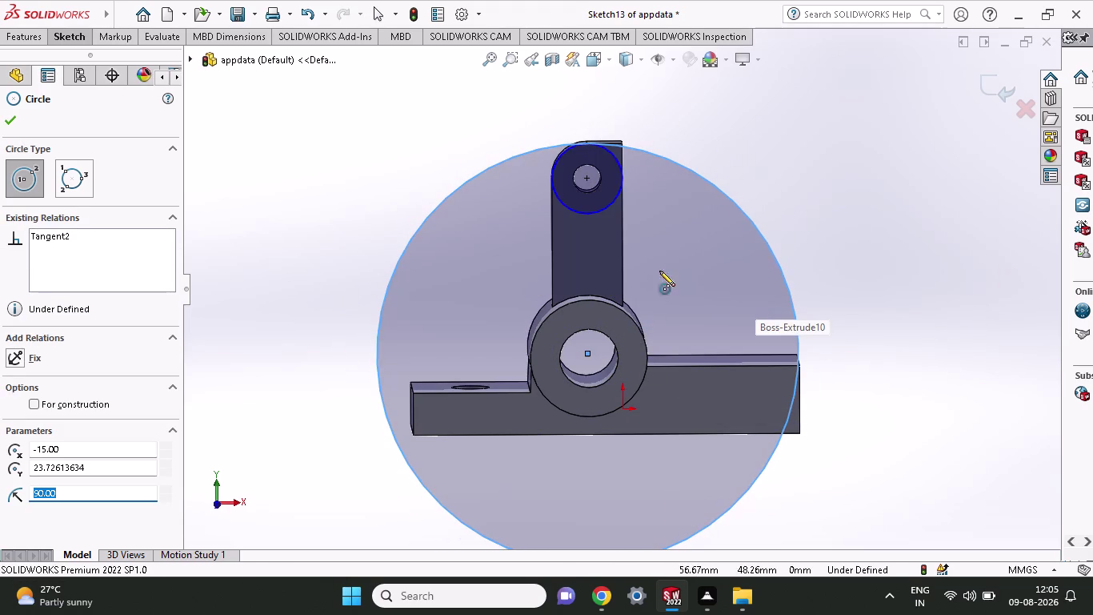
click(73, 33)
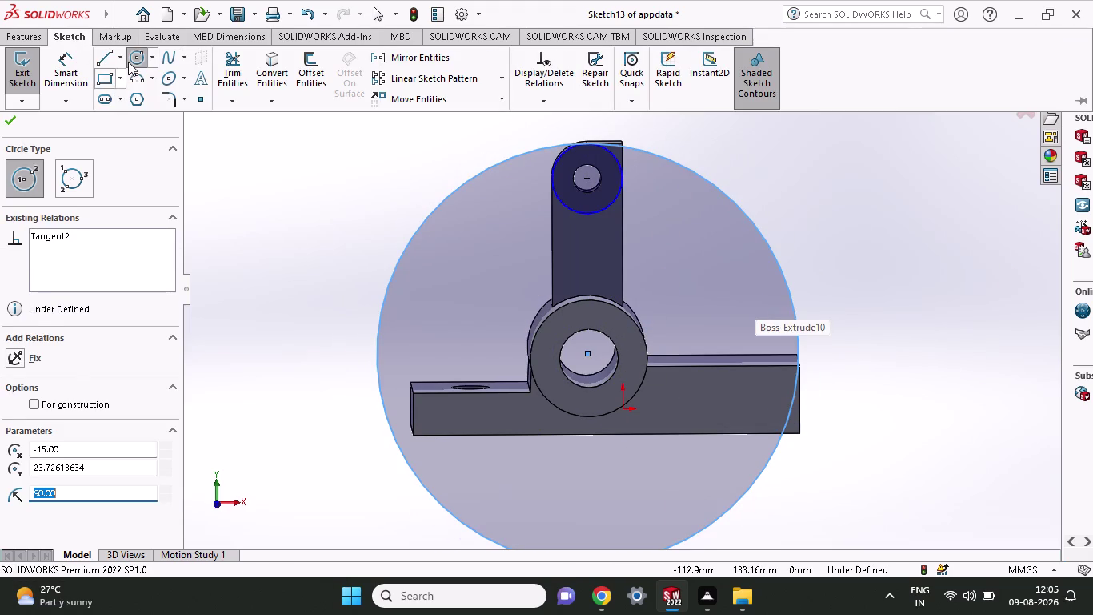
Add a second, 60 mm radius circle centred on the boss.
click(130, 60)
click(585, 352)
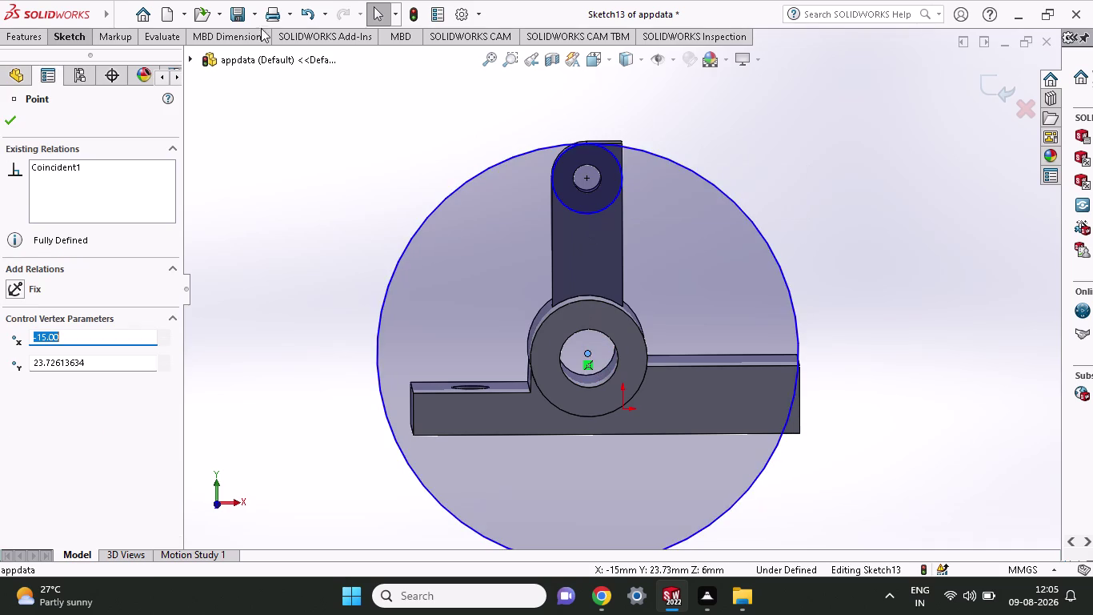
click(59, 35)
click(136, 62)
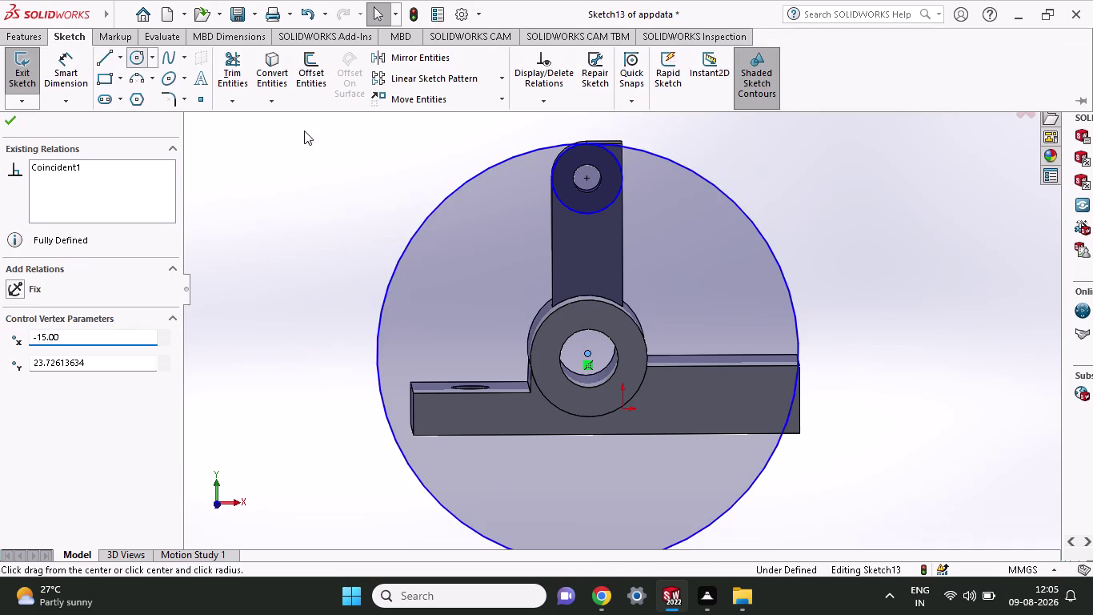
click(584, 353)
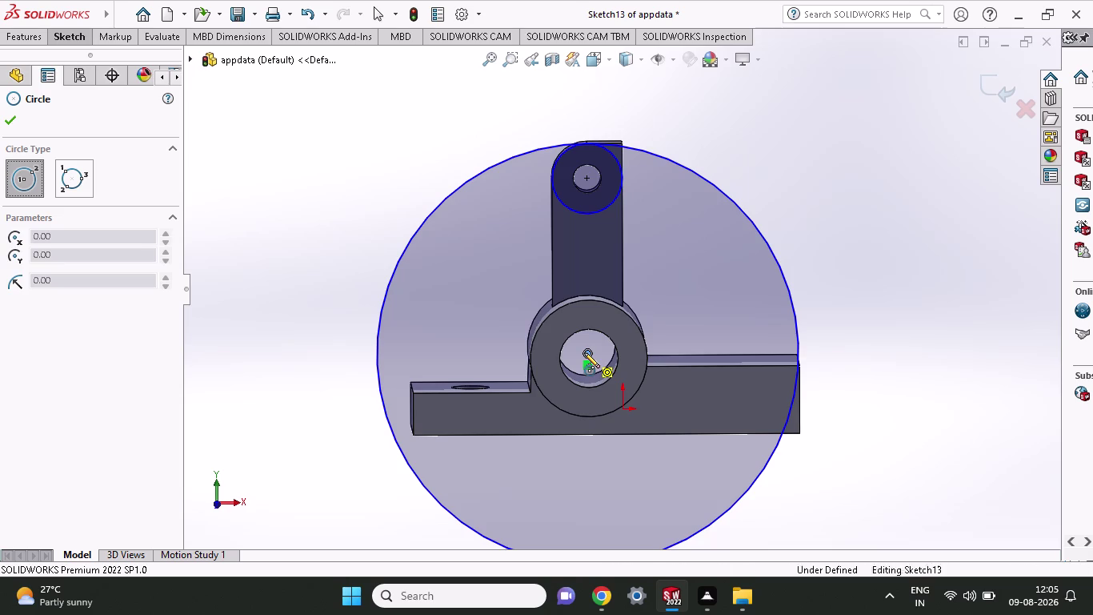
click(586, 213)
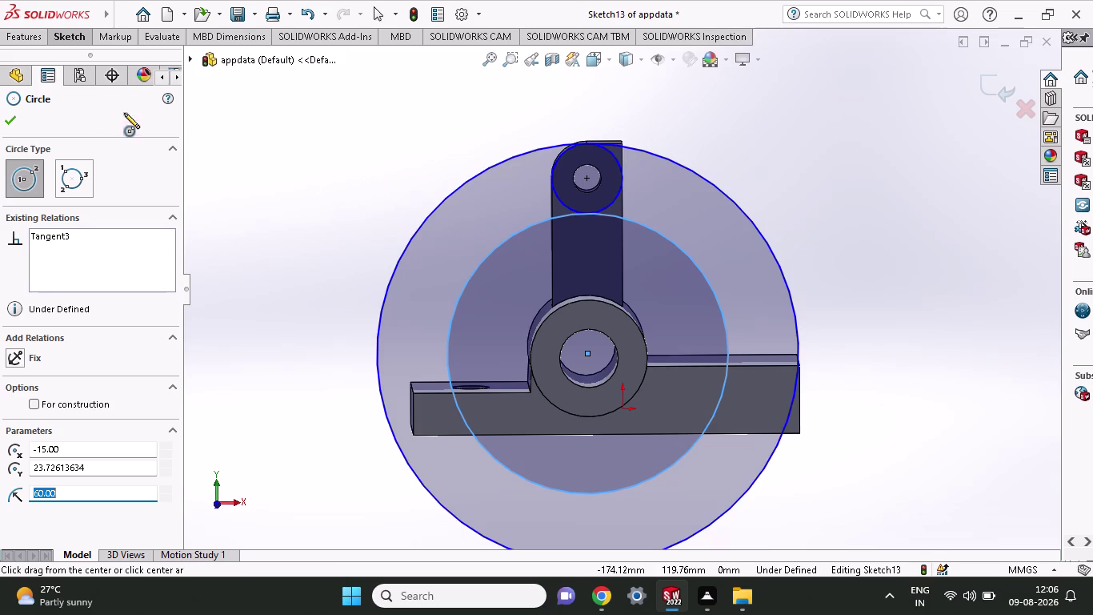
click(63, 34)
click(131, 56)
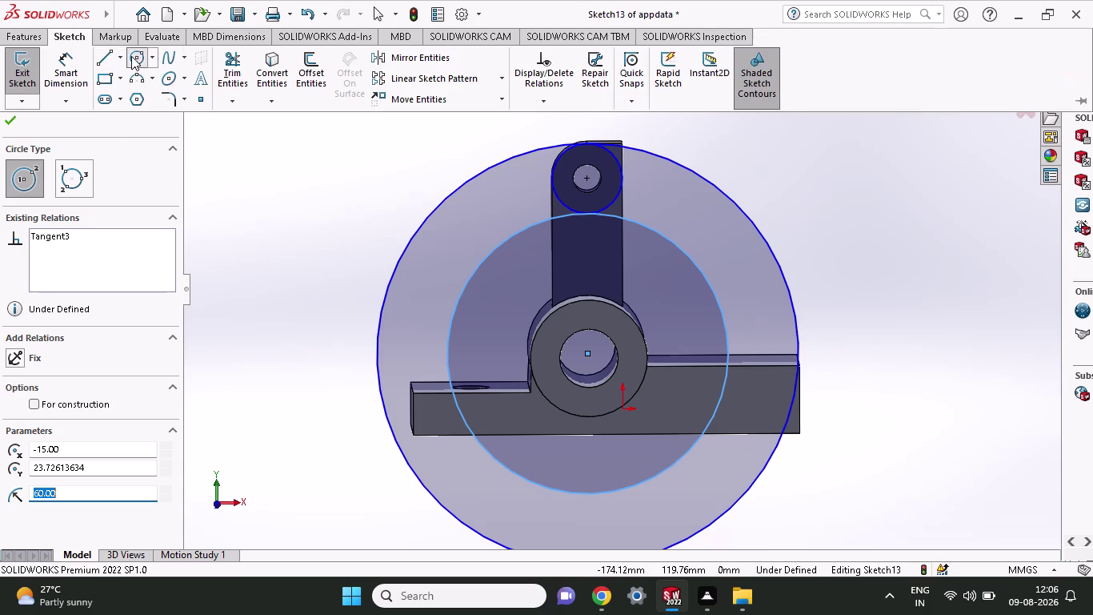
Add a third, 75 mm radius circle centred on the boss.
click(586, 350)
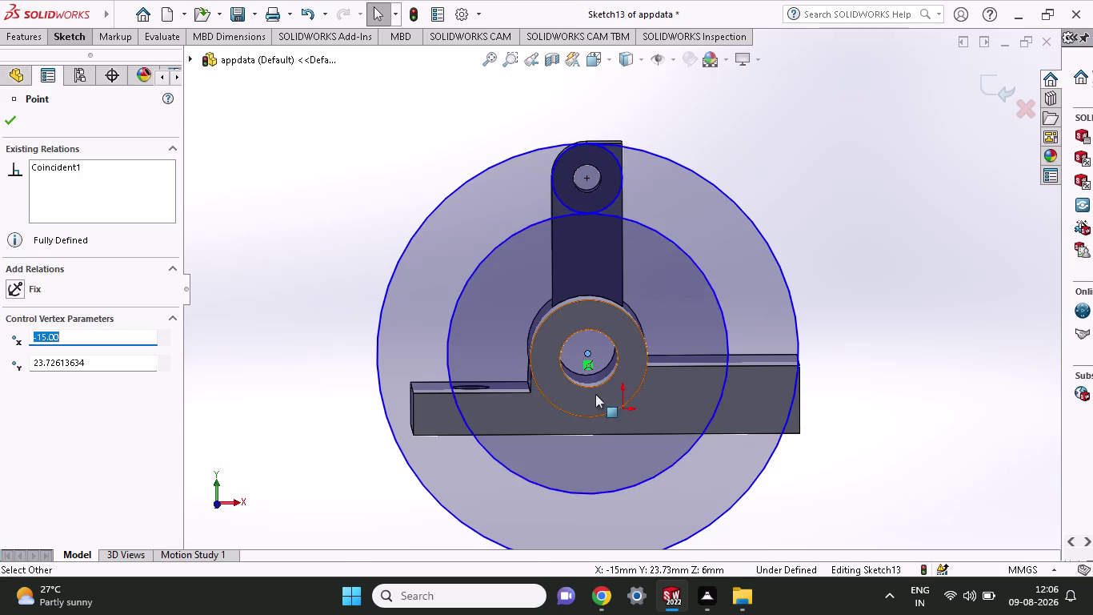
click(55, 41)
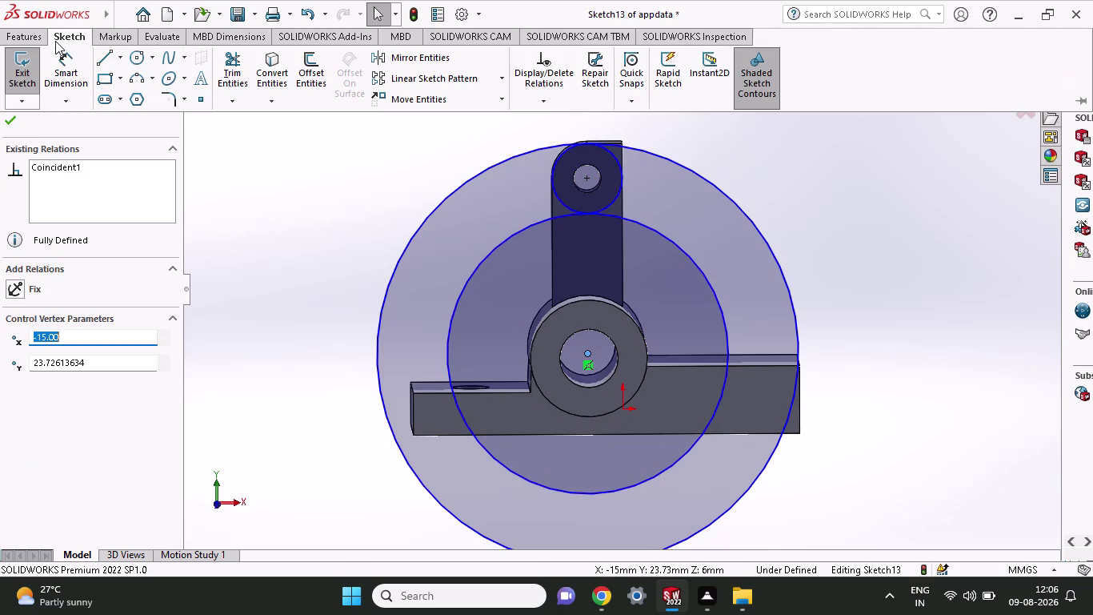
click(144, 54)
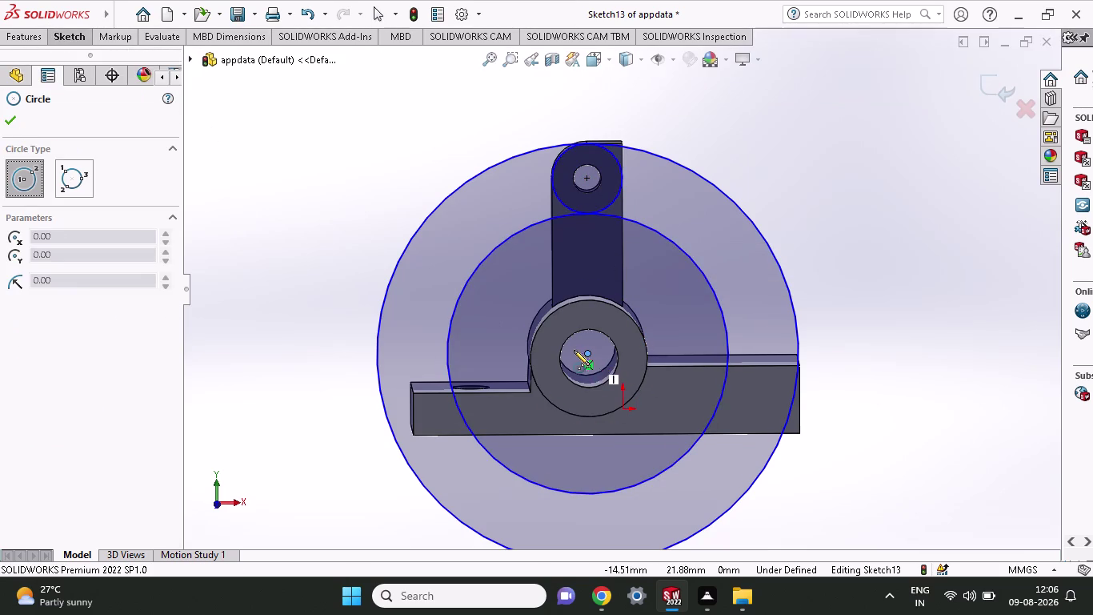
click(589, 354)
click(588, 177)
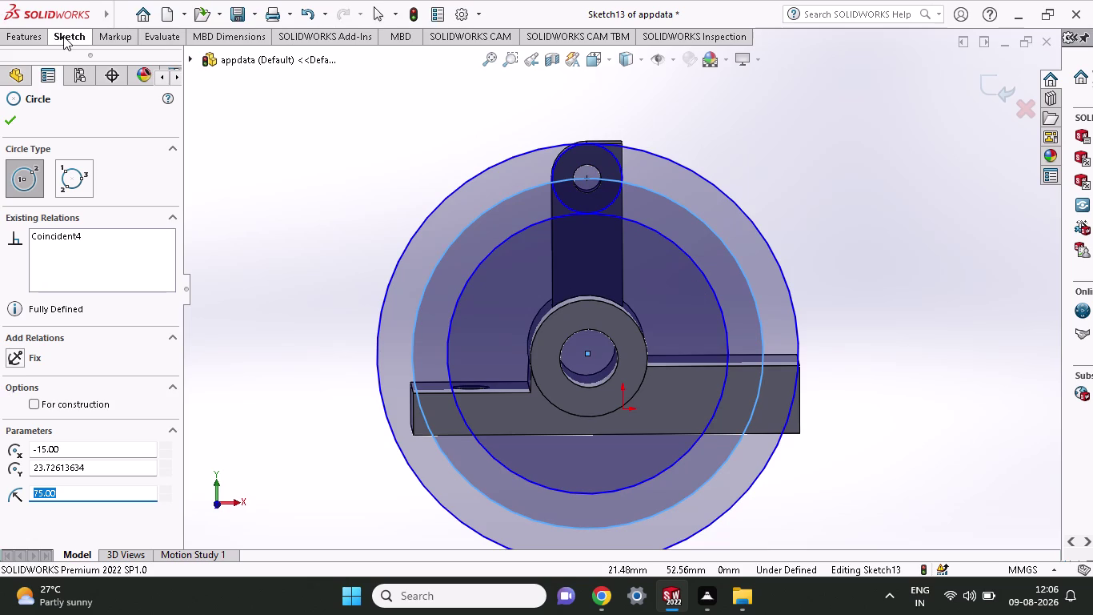
click(64, 36)
click(235, 70)
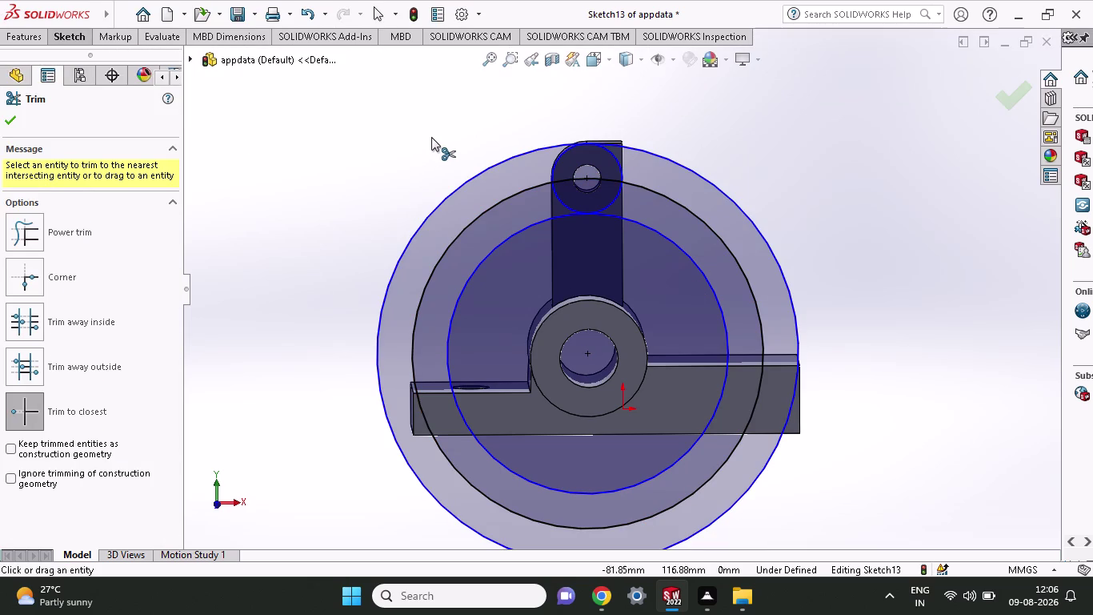
Try trimming the outermost circle, then undo it and leave the Trim tool.
drag(431, 137, 496, 327)
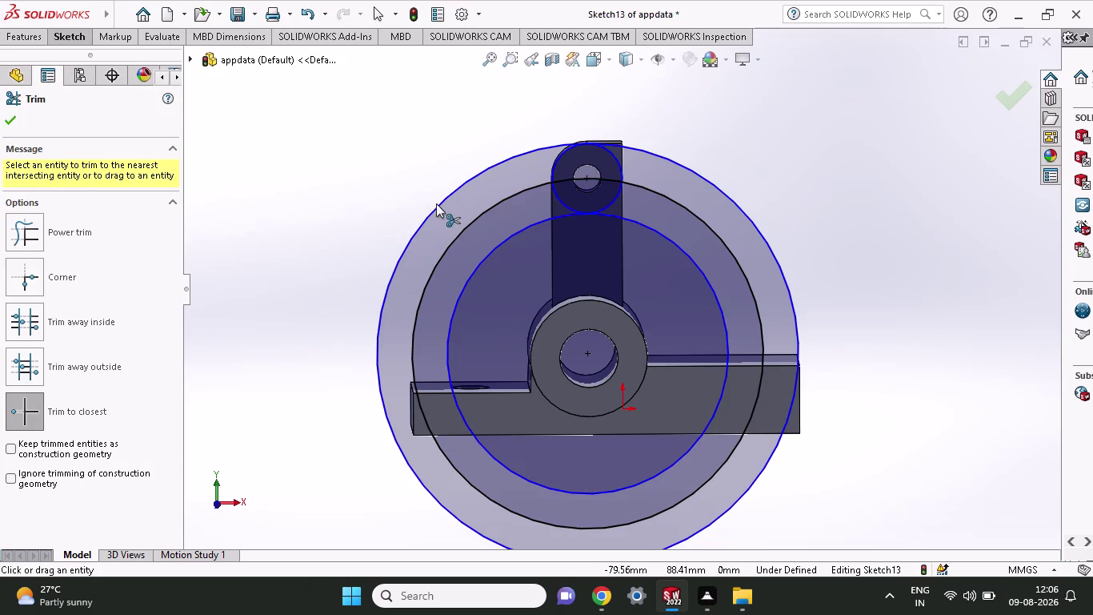
click(436, 203)
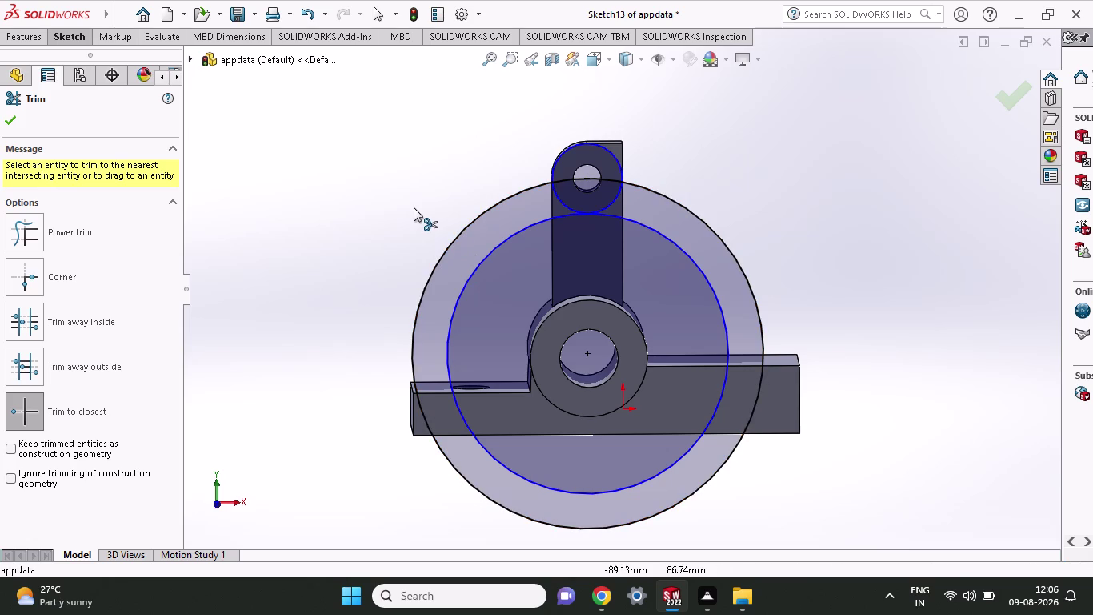
key(ctrl+z)
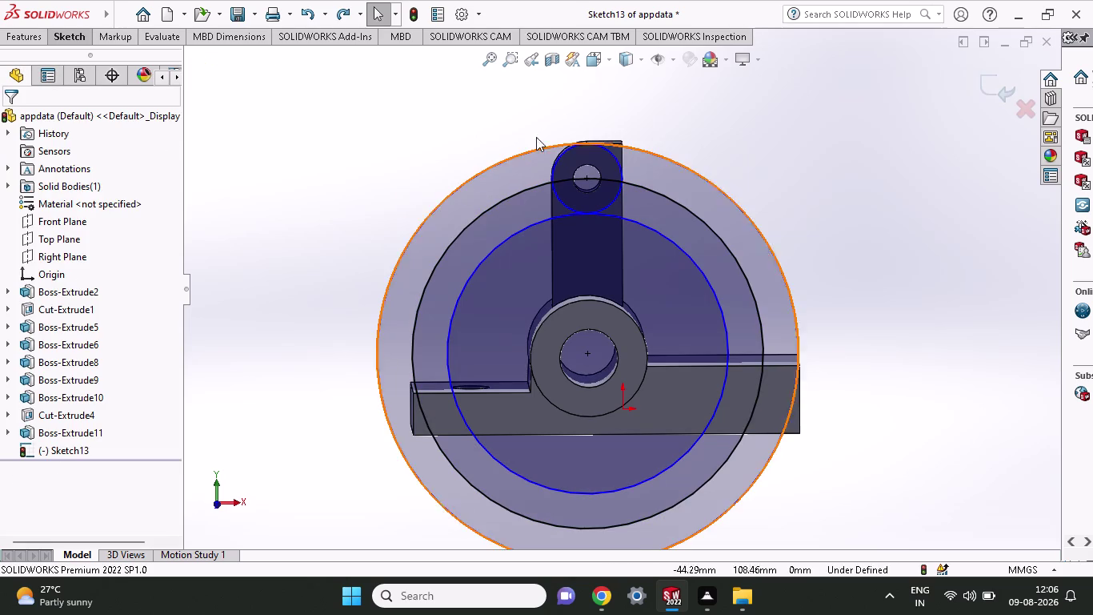
click(67, 38)
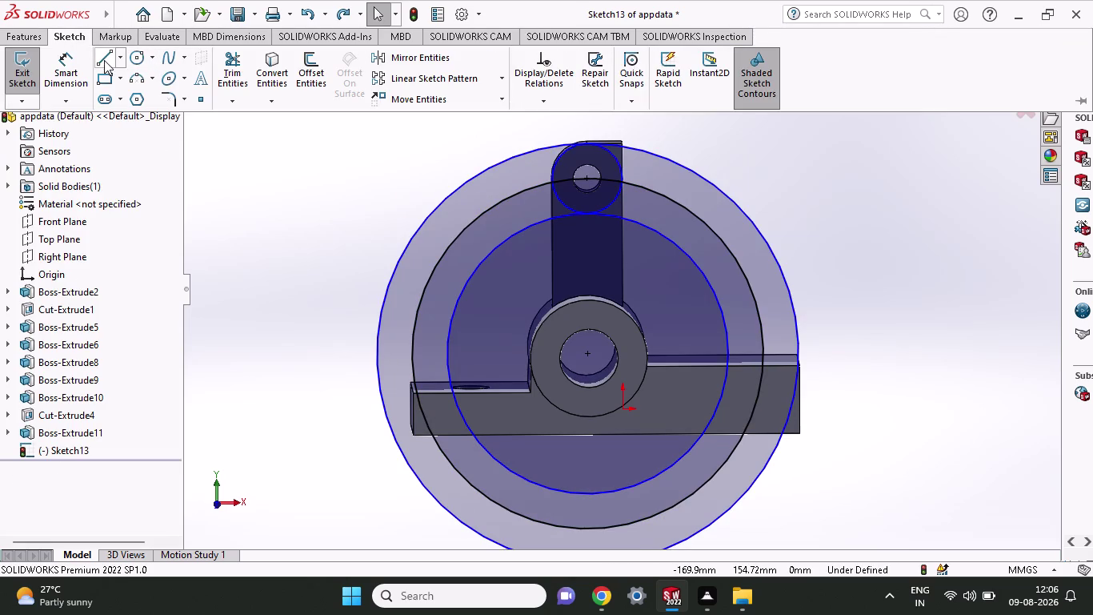
Draw a vertical line from the inner circle to the lug circle, plus a short horizontal line at the inner circle's right.
click(104, 60)
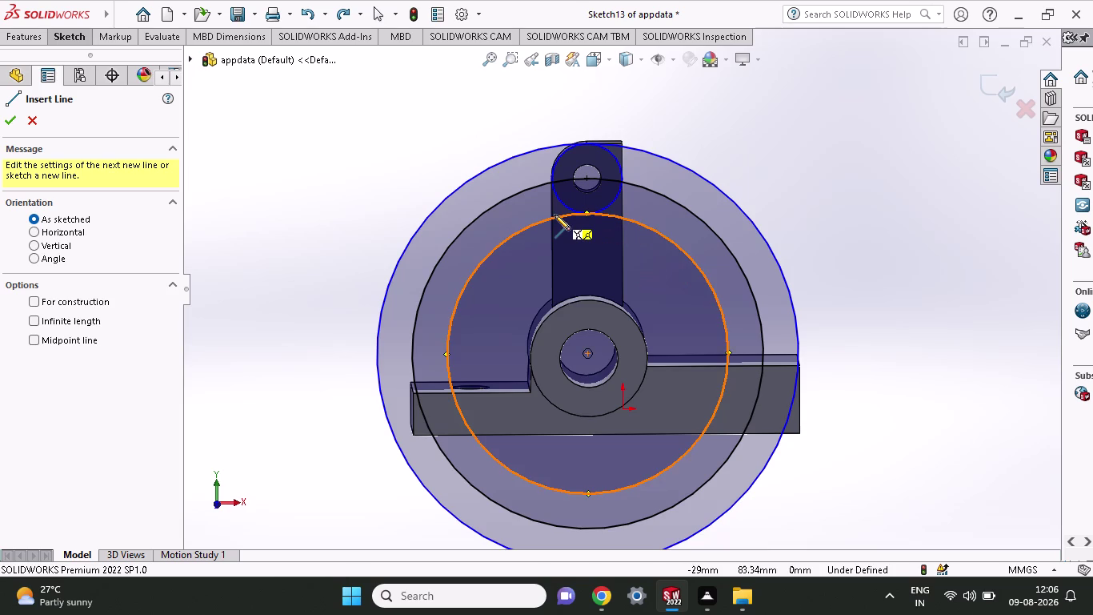
click(587, 214)
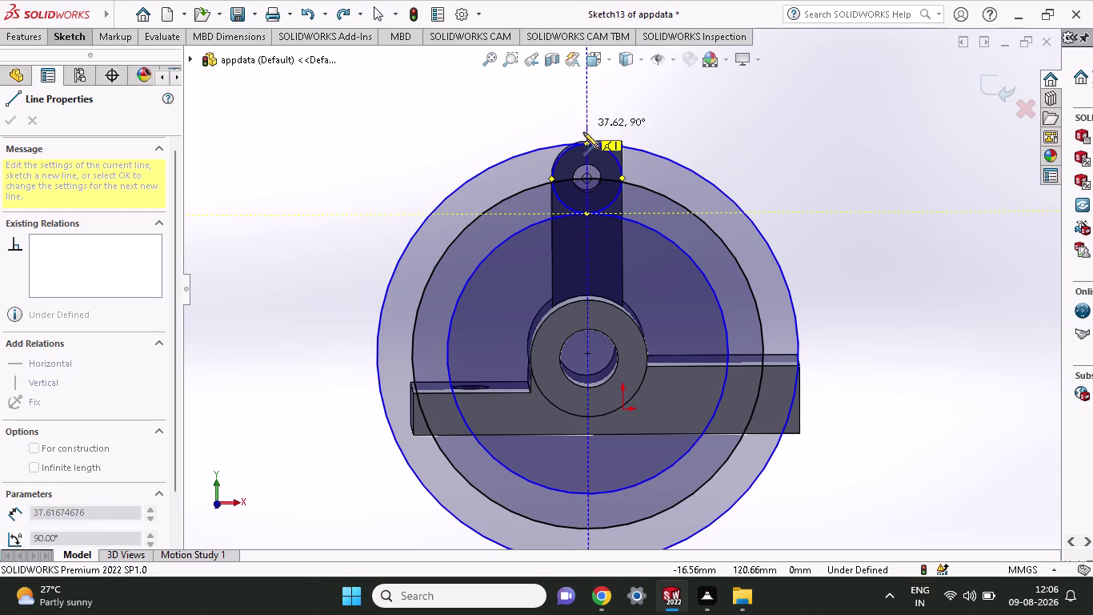
click(583, 142)
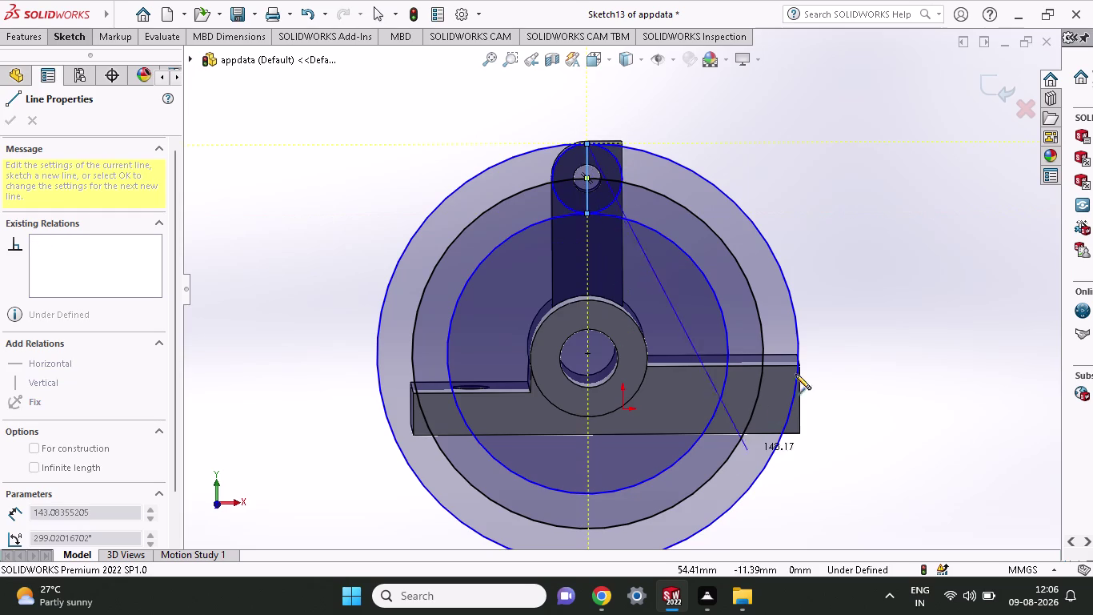
right_click(914, 265)
click(961, 278)
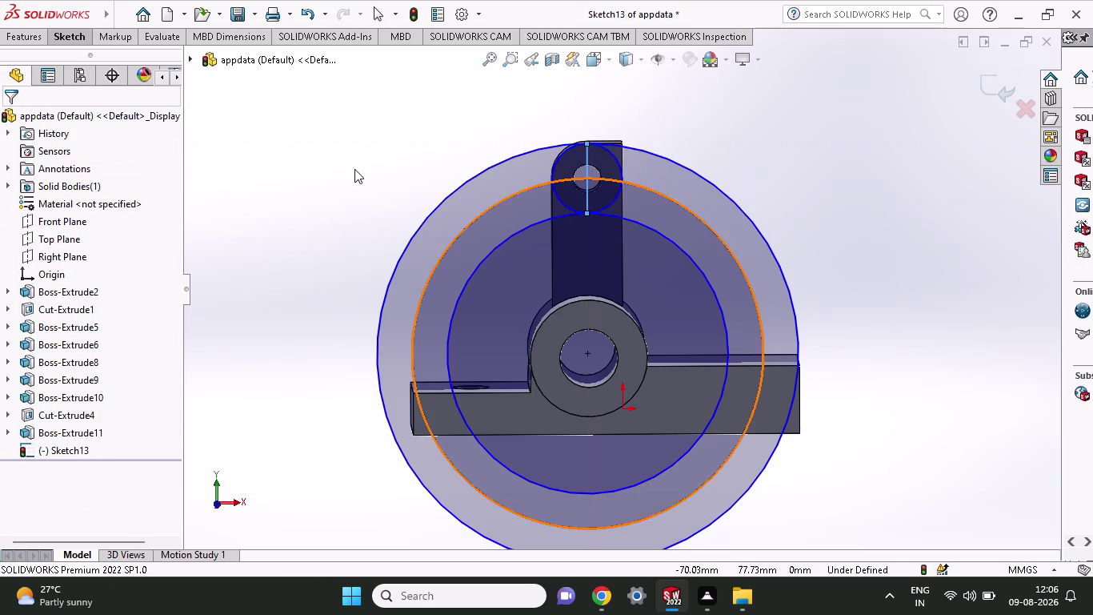
click(71, 43)
click(108, 65)
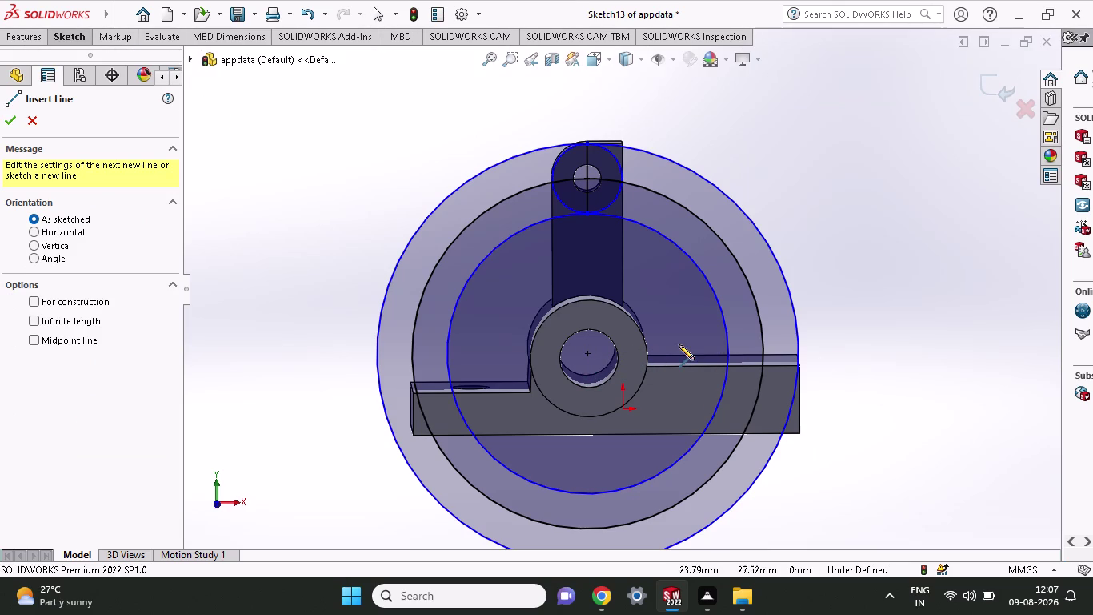
click(727, 345)
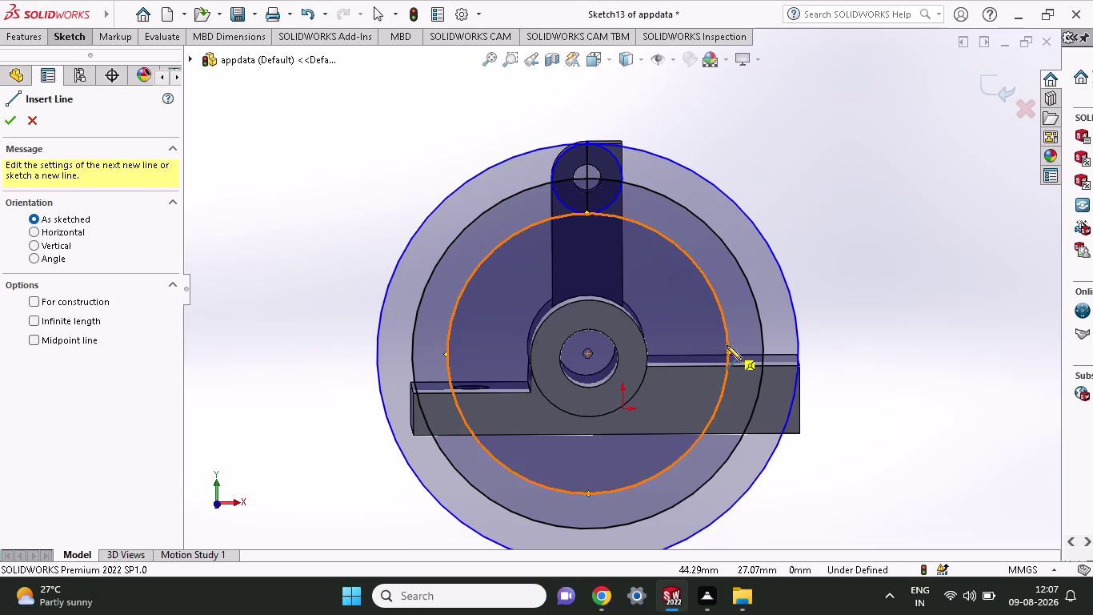
click(797, 346)
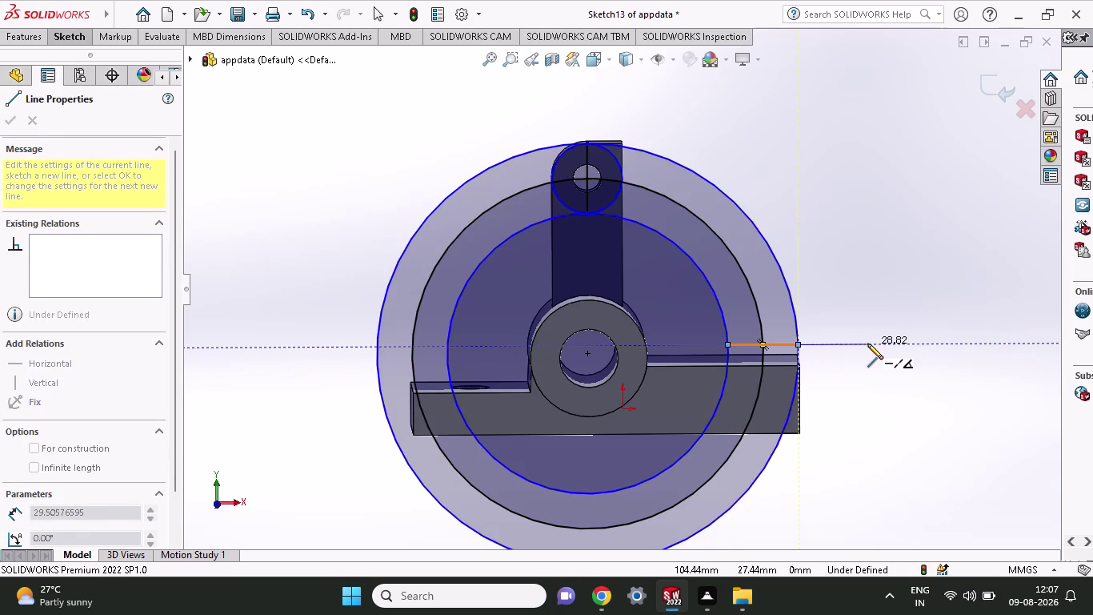
right_click(868, 323)
click(914, 342)
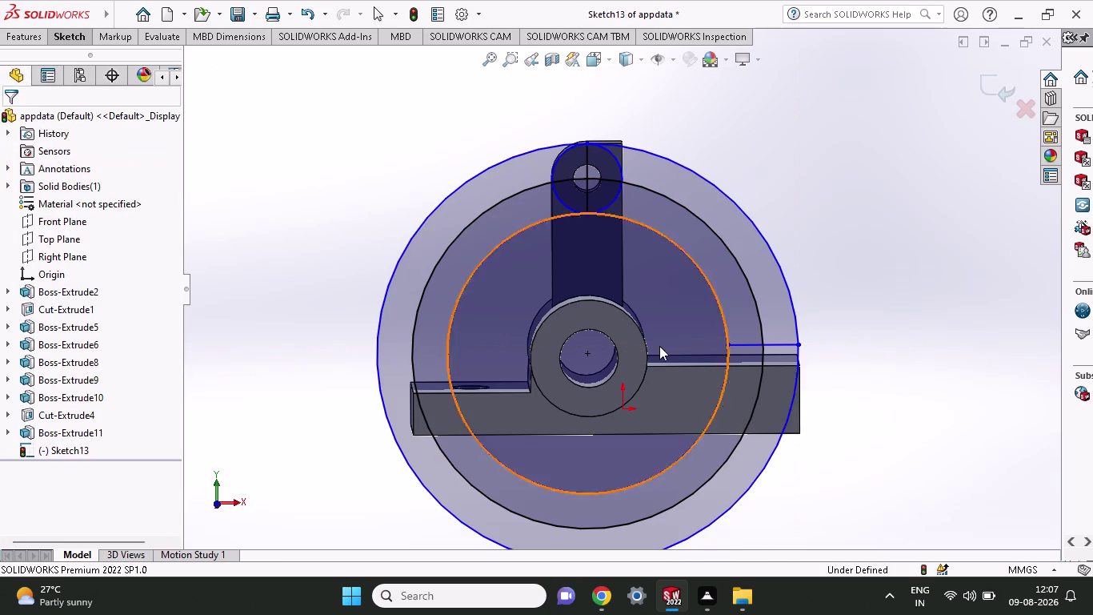
Trim to closest the three circles, the lug line and the lug circle's stray parts into the arm outline.
click(76, 40)
click(236, 67)
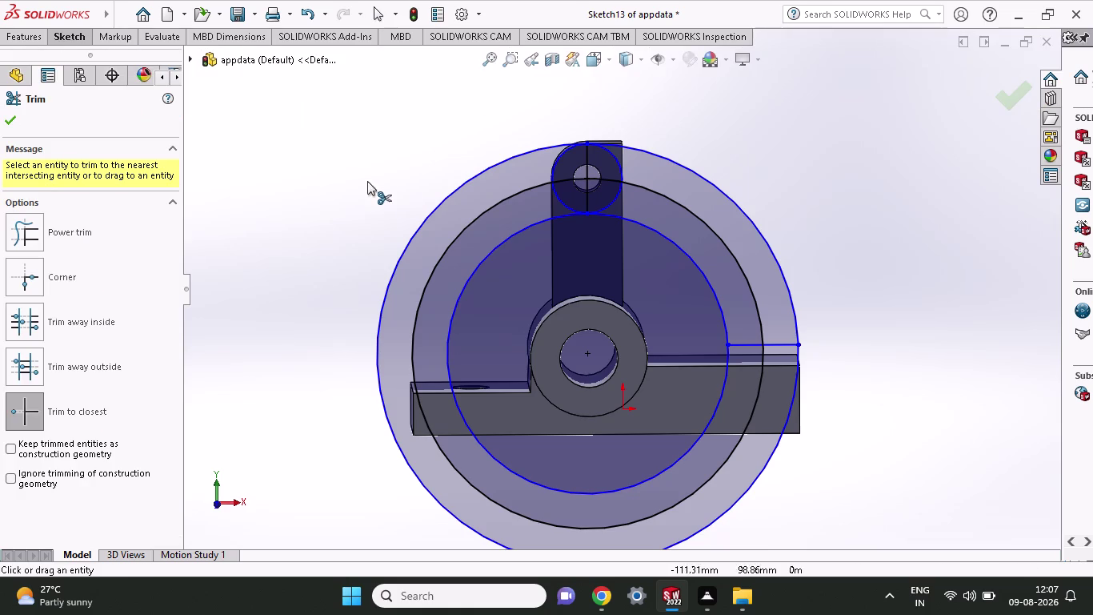
click(425, 216)
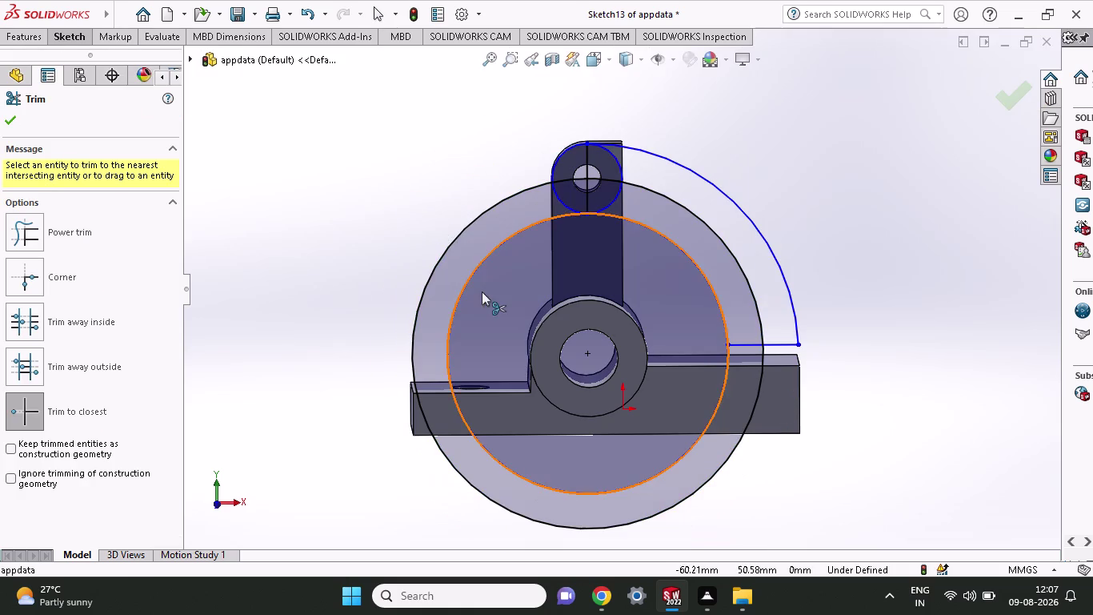
click(445, 247)
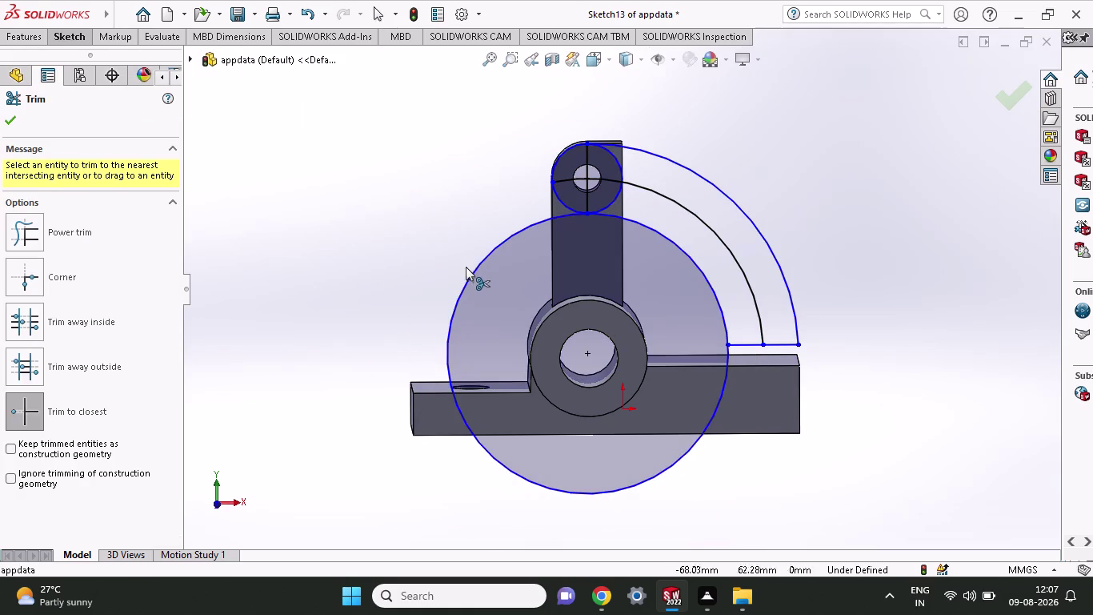
click(471, 276)
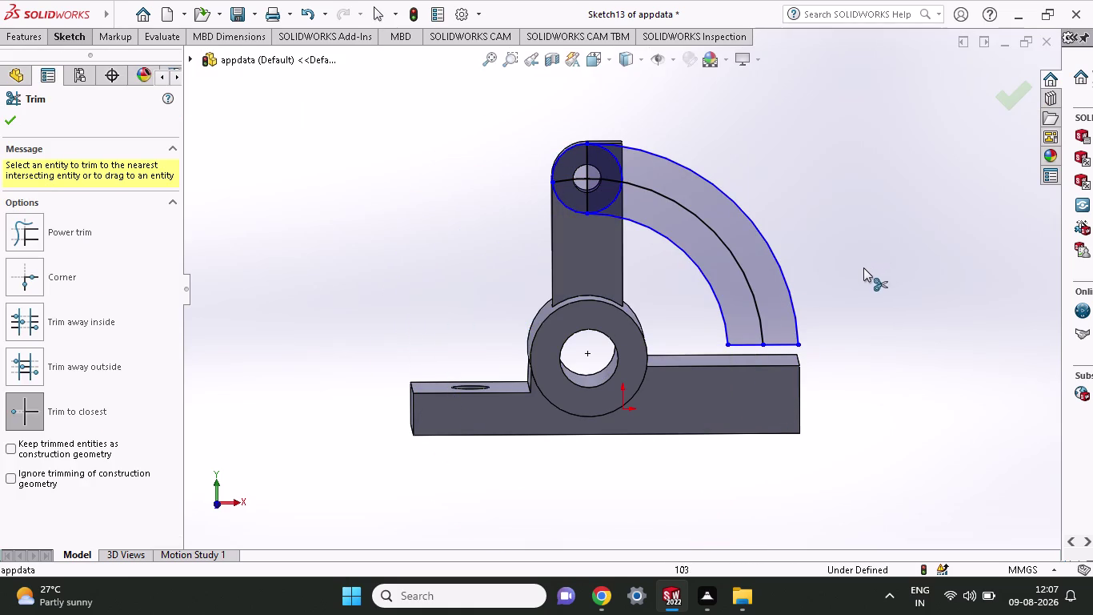
scroll(down, 3)
scroll(down, 3)
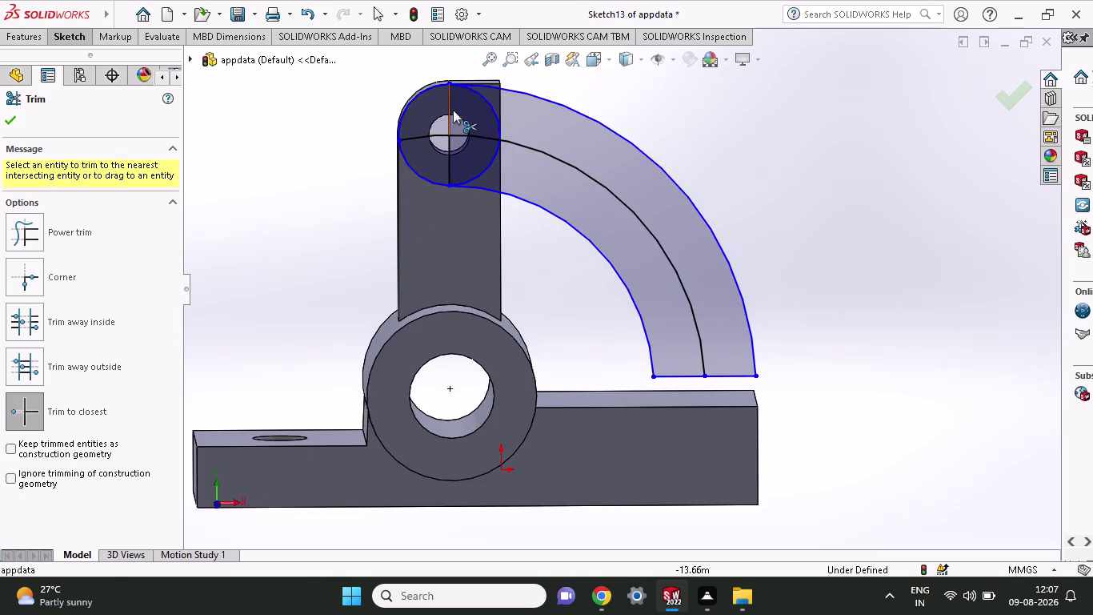
click(449, 100)
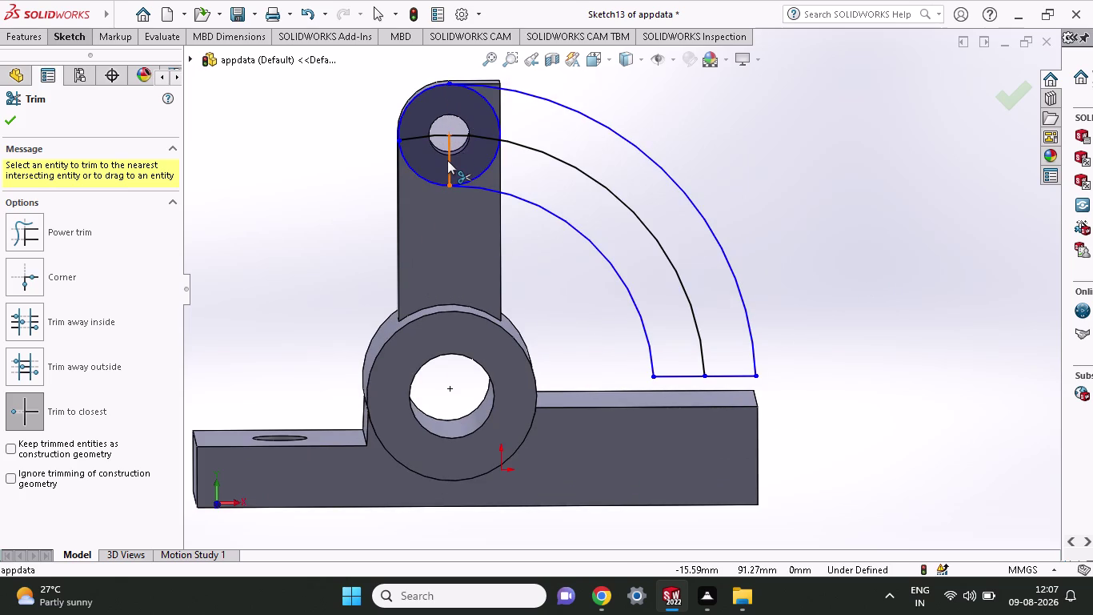
click(447, 160)
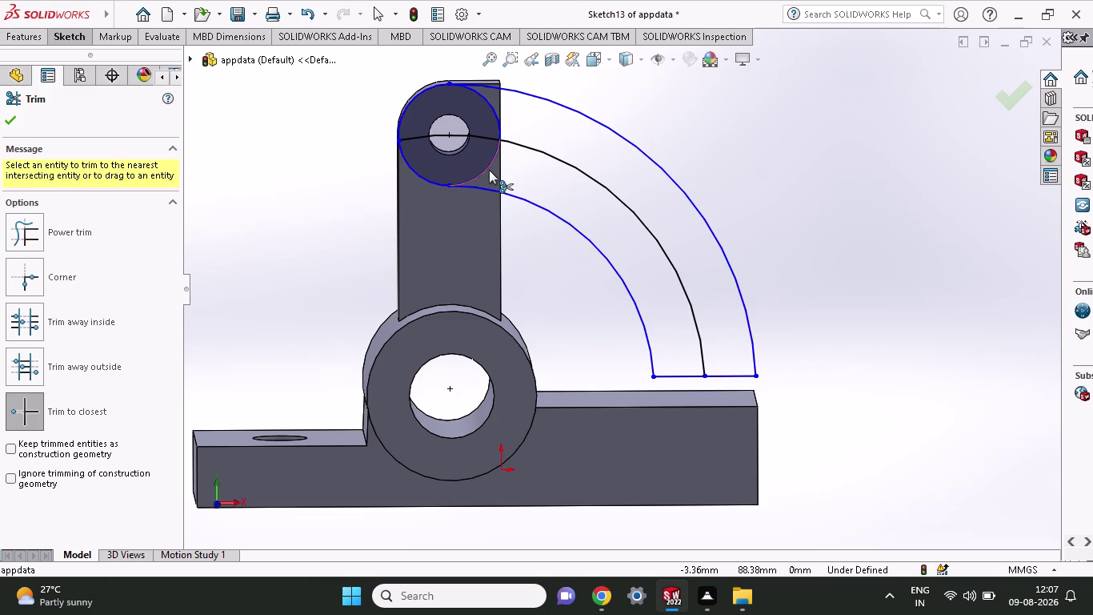
click(486, 167)
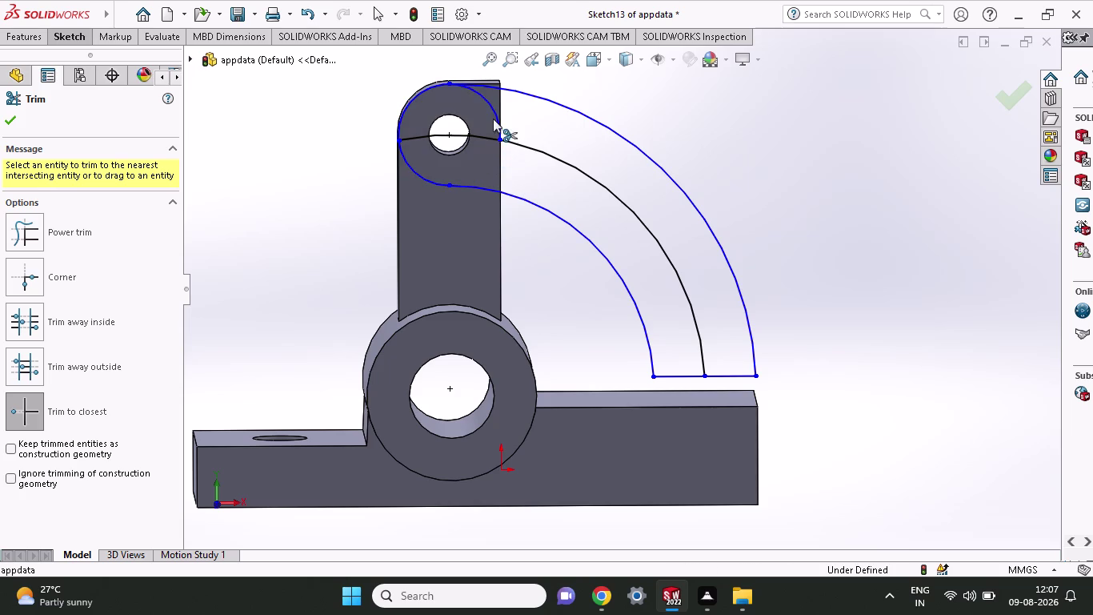
click(494, 106)
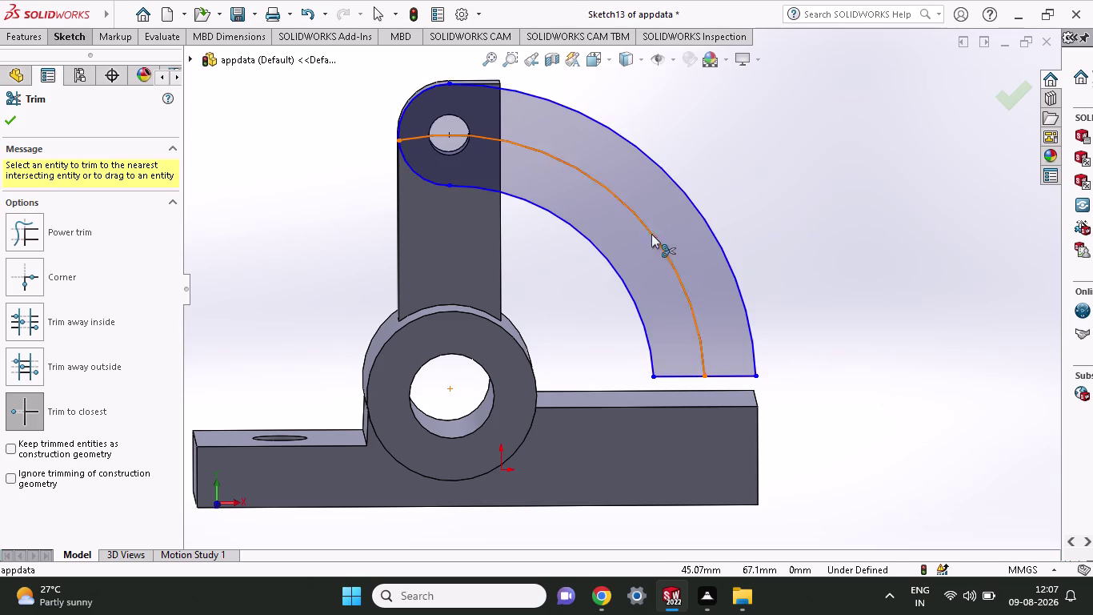
click(69, 39)
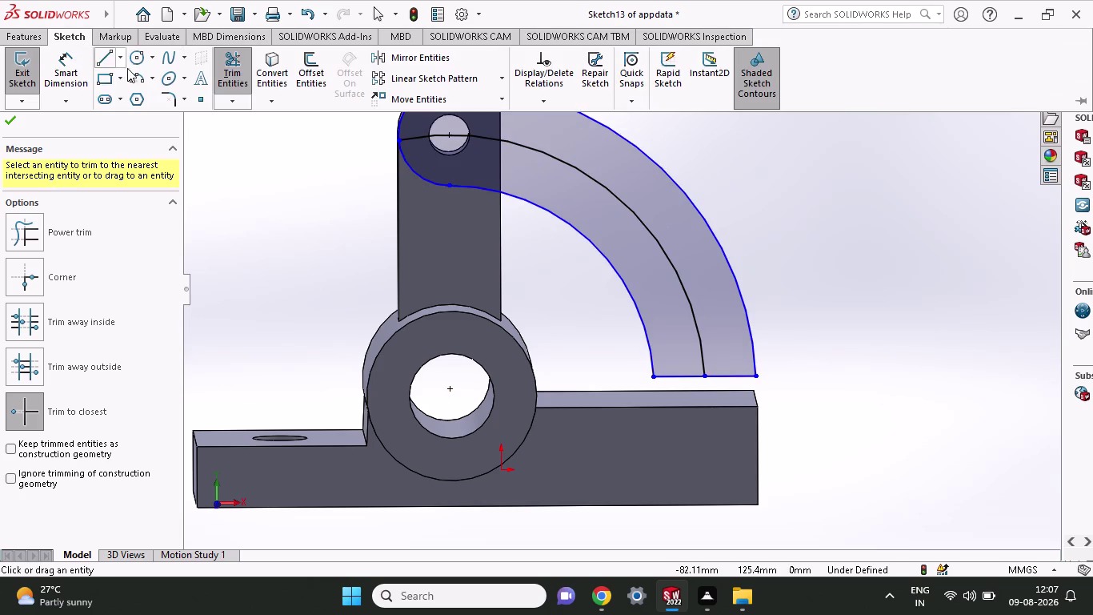
click(133, 74)
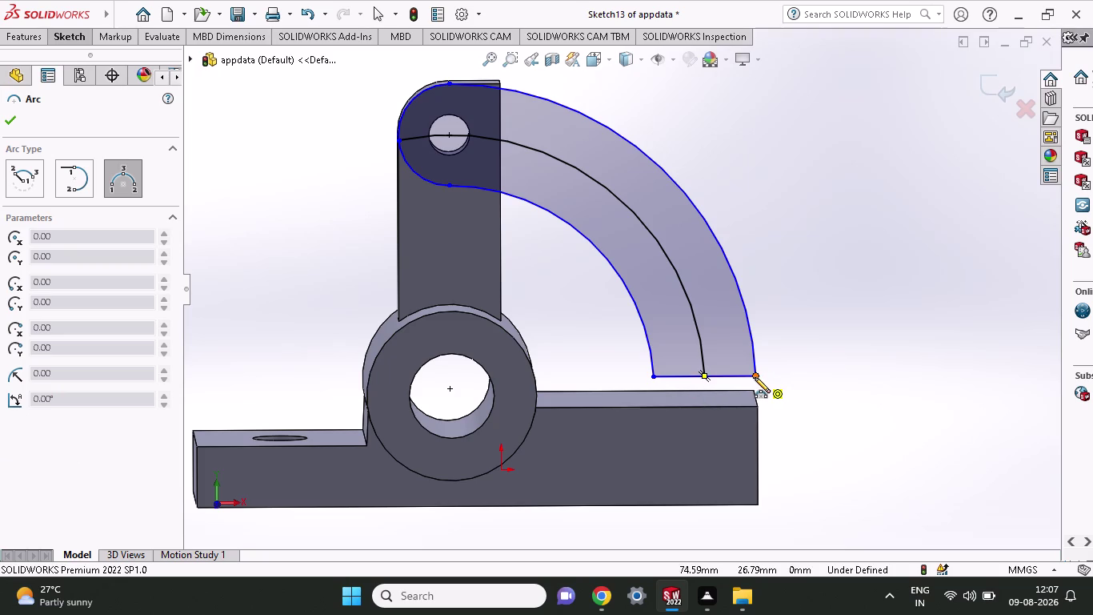
Draw a radius-15 three-point arc between the arm's bottom corners, bulging downward.
click(755, 377)
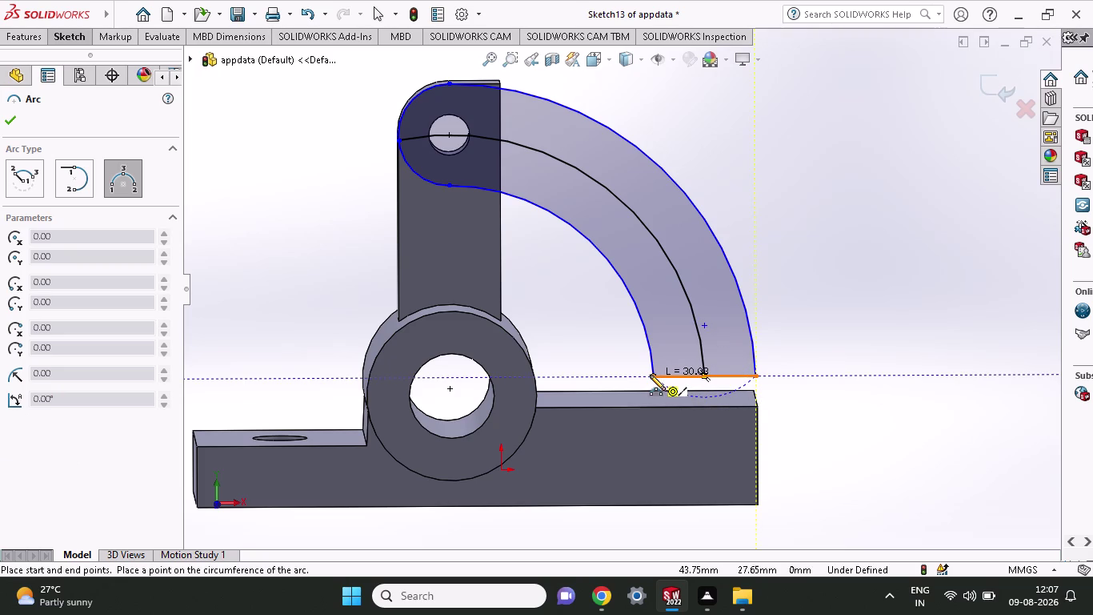
click(649, 375)
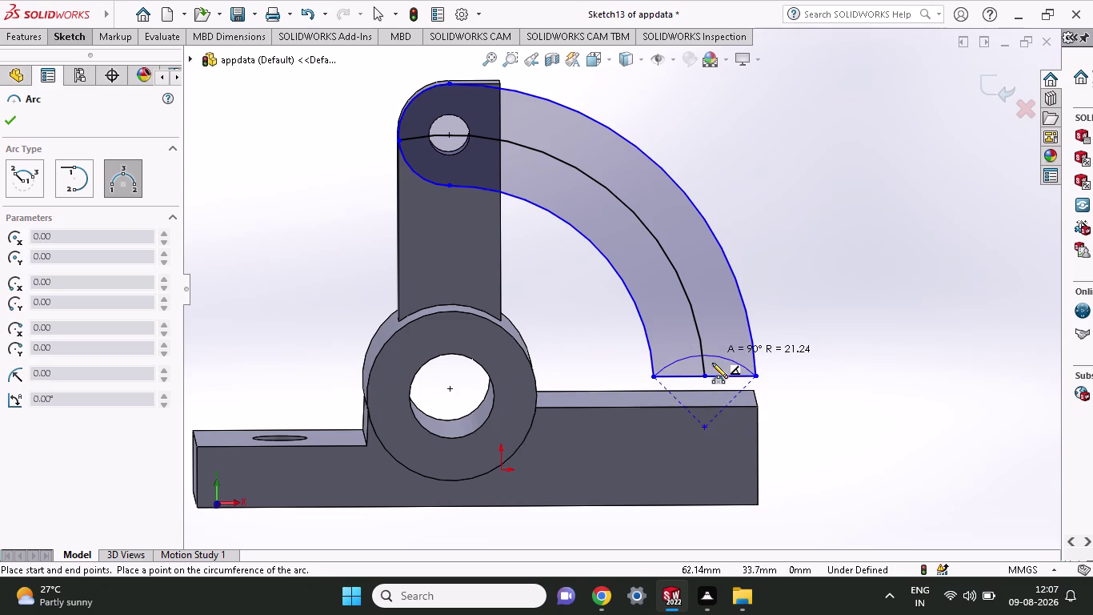
click(712, 417)
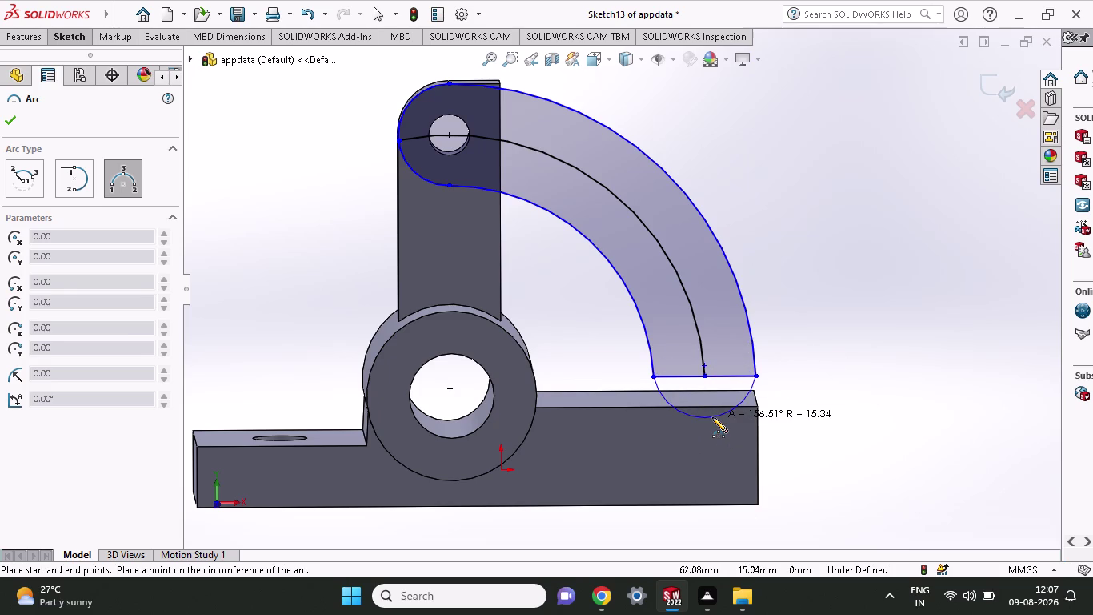
scroll(down, 3)
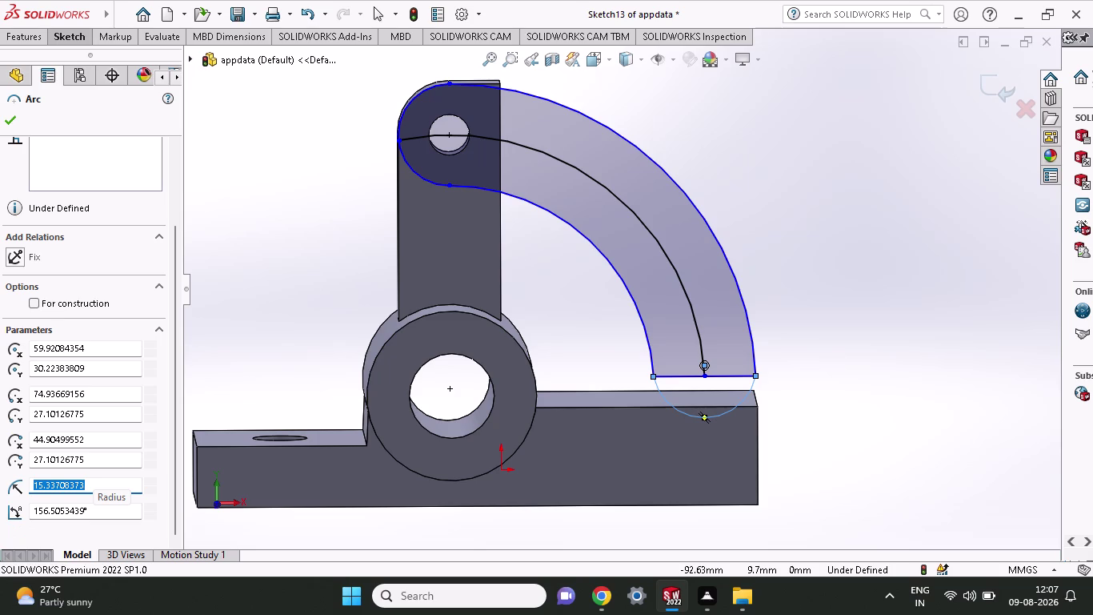
text(15)
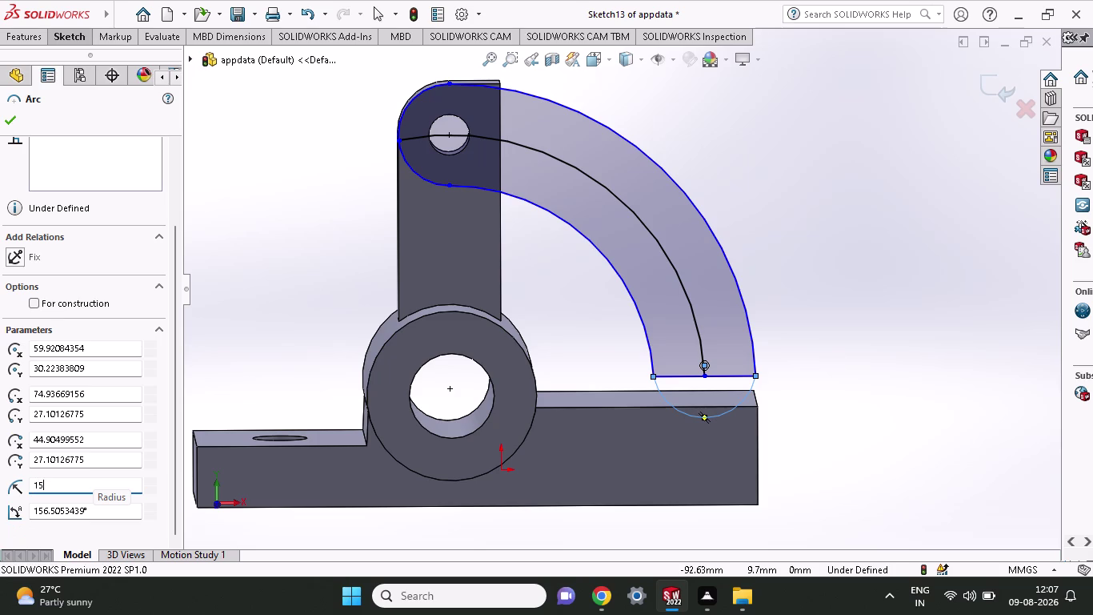
click(10, 116)
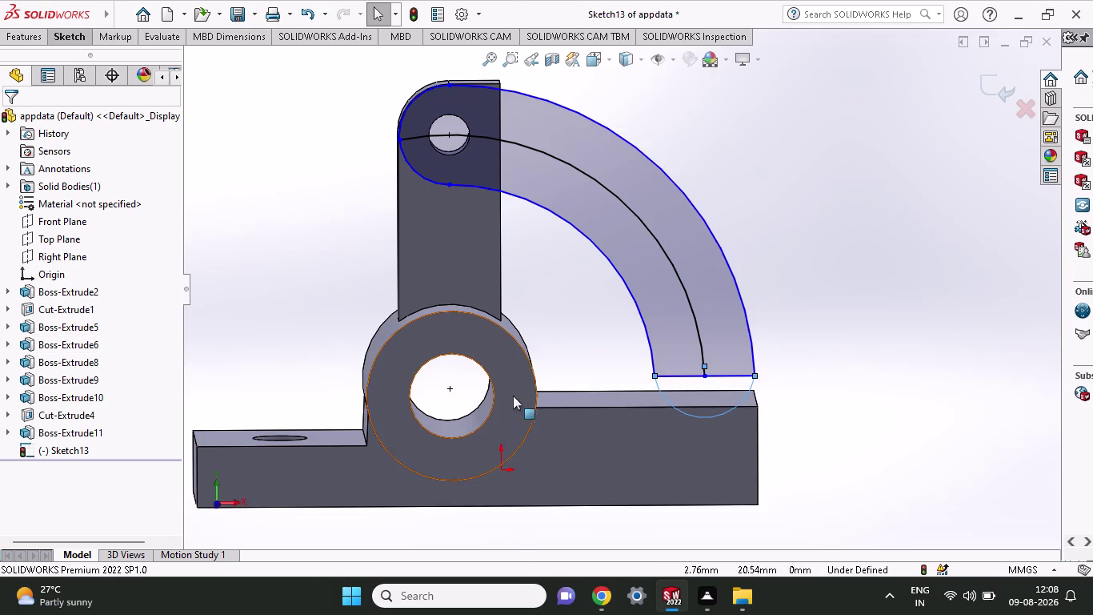
click(53, 33)
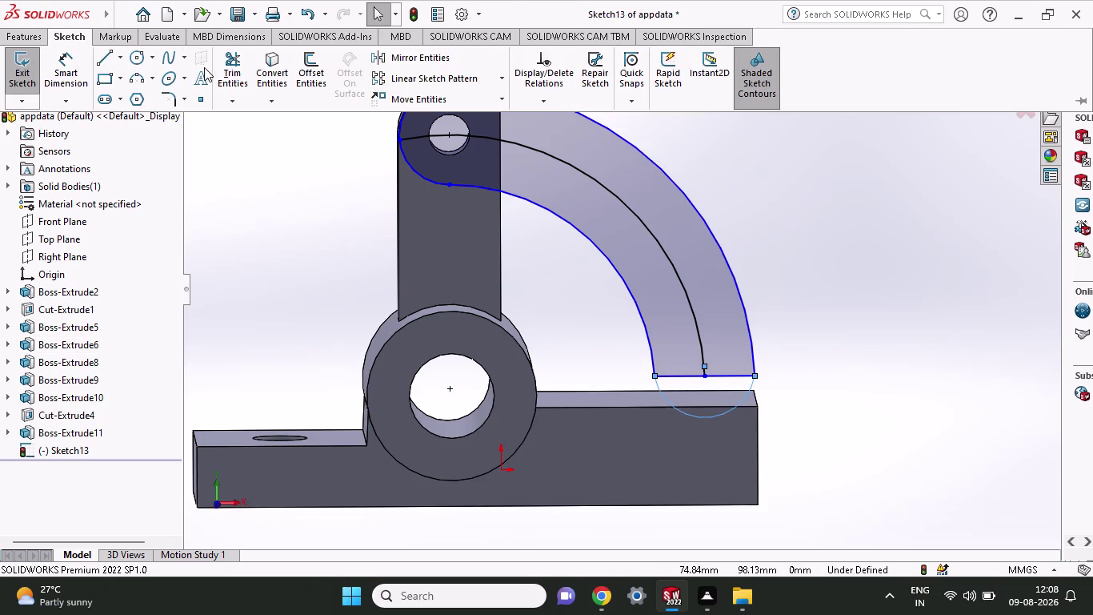
Trim away both halves of the arm's bottom line and the middle arc along the arm.
click(240, 59)
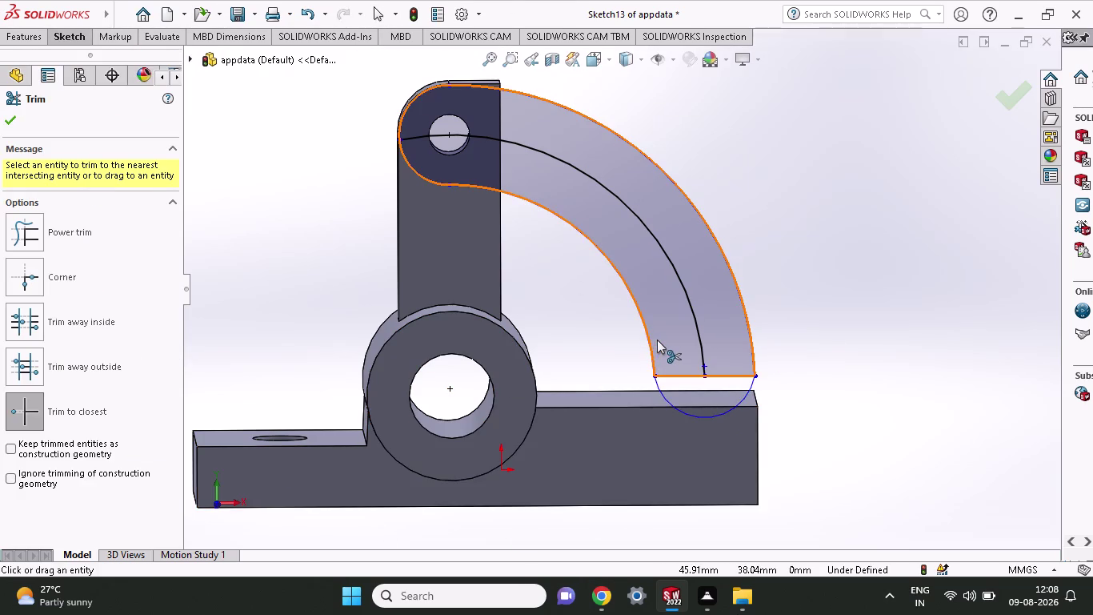
click(677, 378)
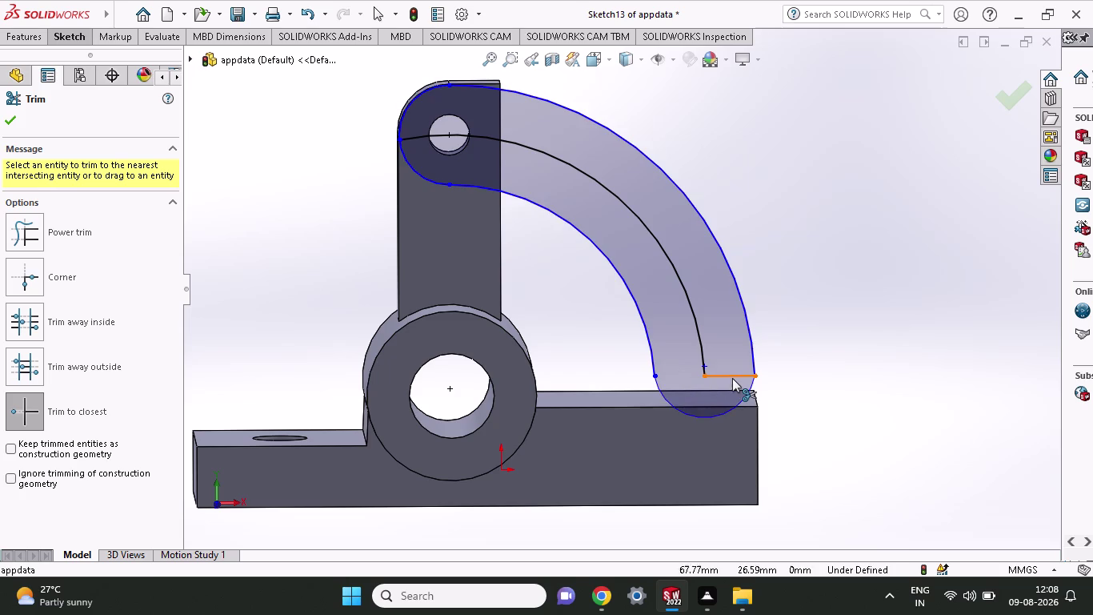
click(732, 376)
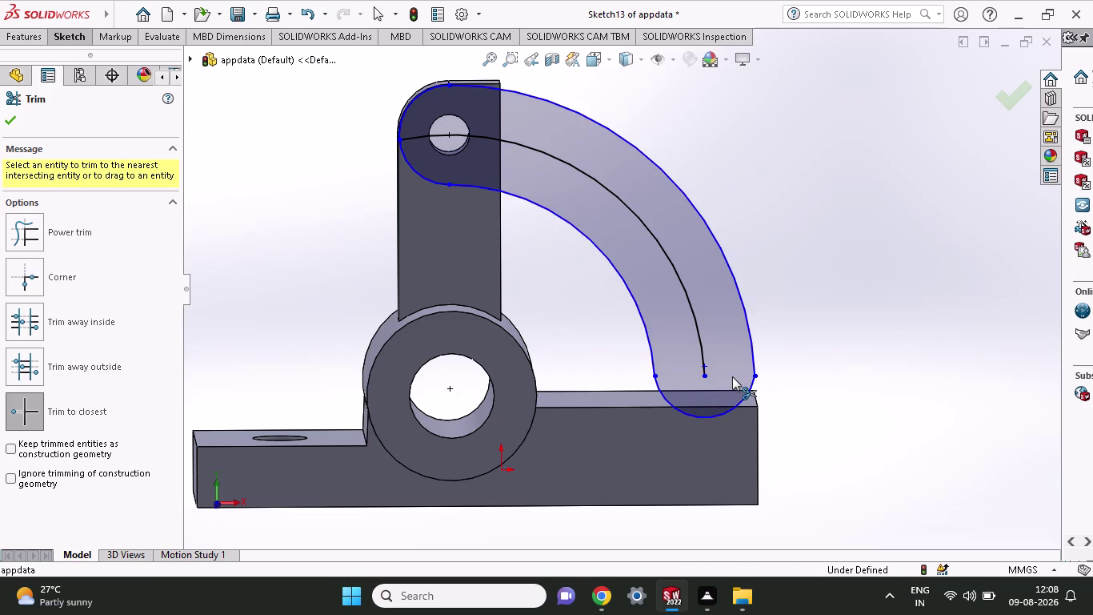
click(420, 136)
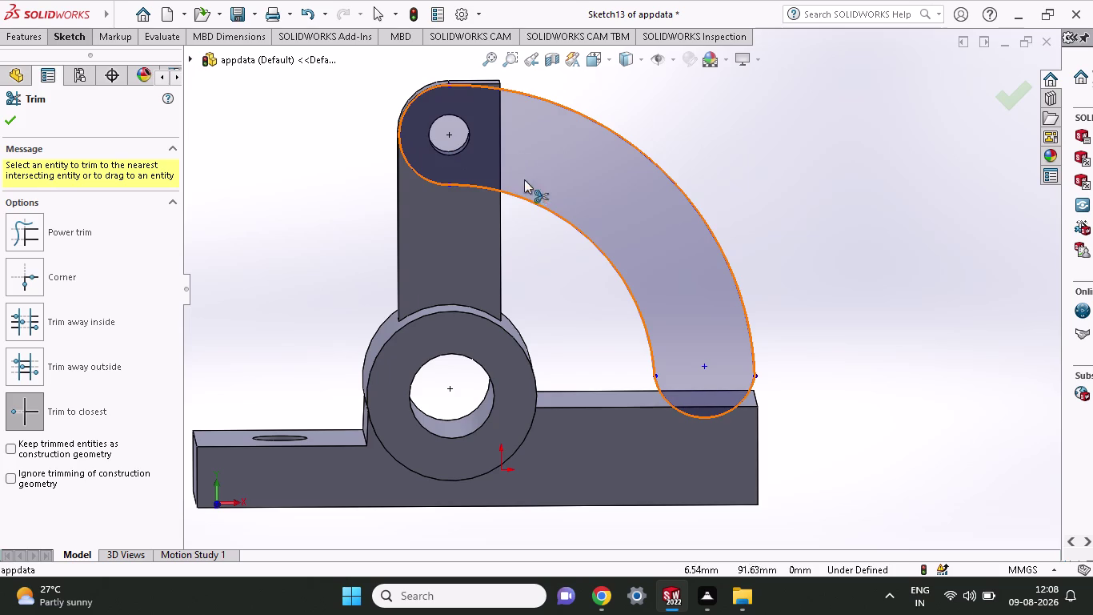
click(65, 33)
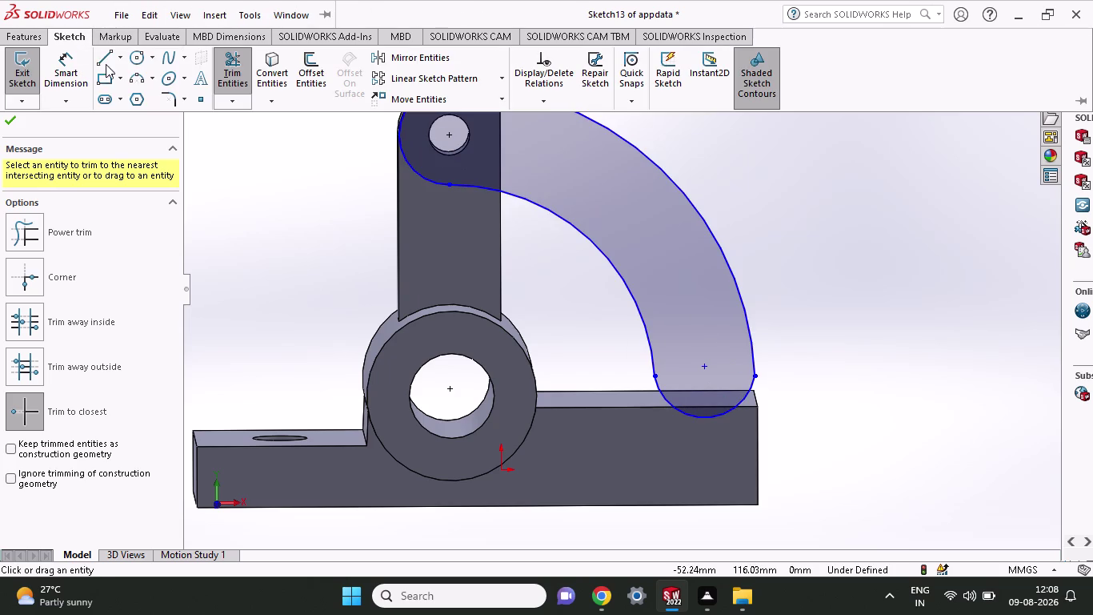
click(132, 67)
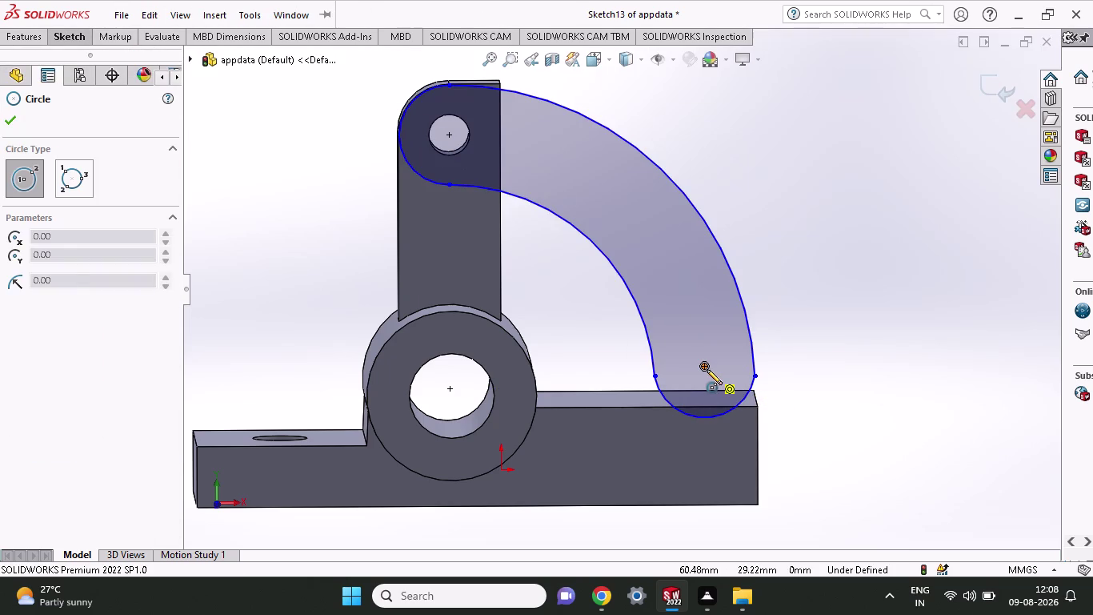
Draw a small circle centred on the arm's lower end point.
click(706, 369)
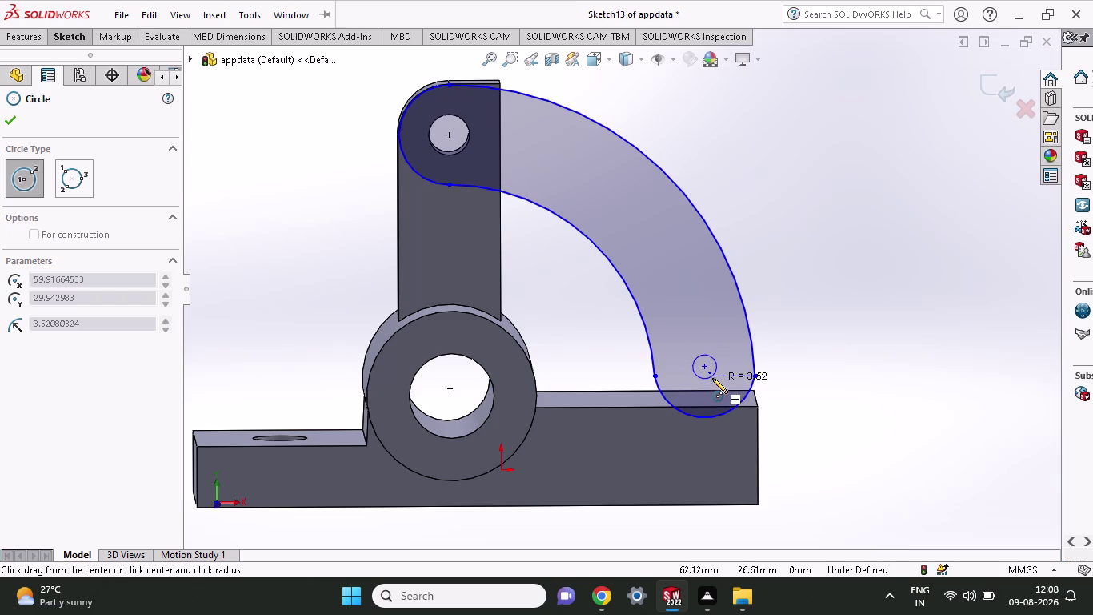
click(719, 381)
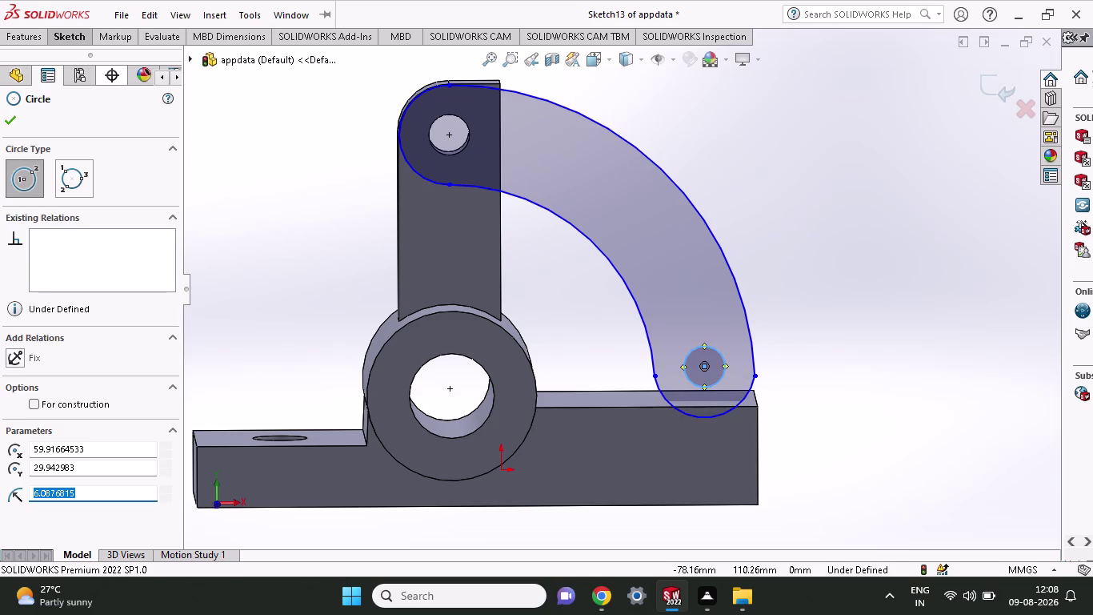
click(65, 37)
click(69, 70)
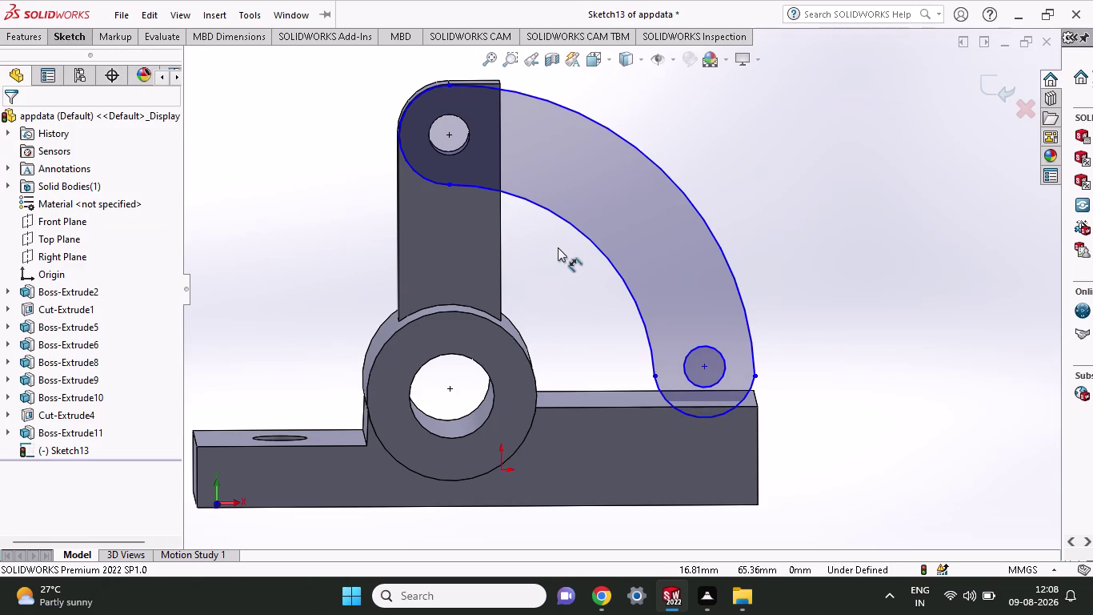
Dimension the small circle's diameter as 12 mm.
click(718, 380)
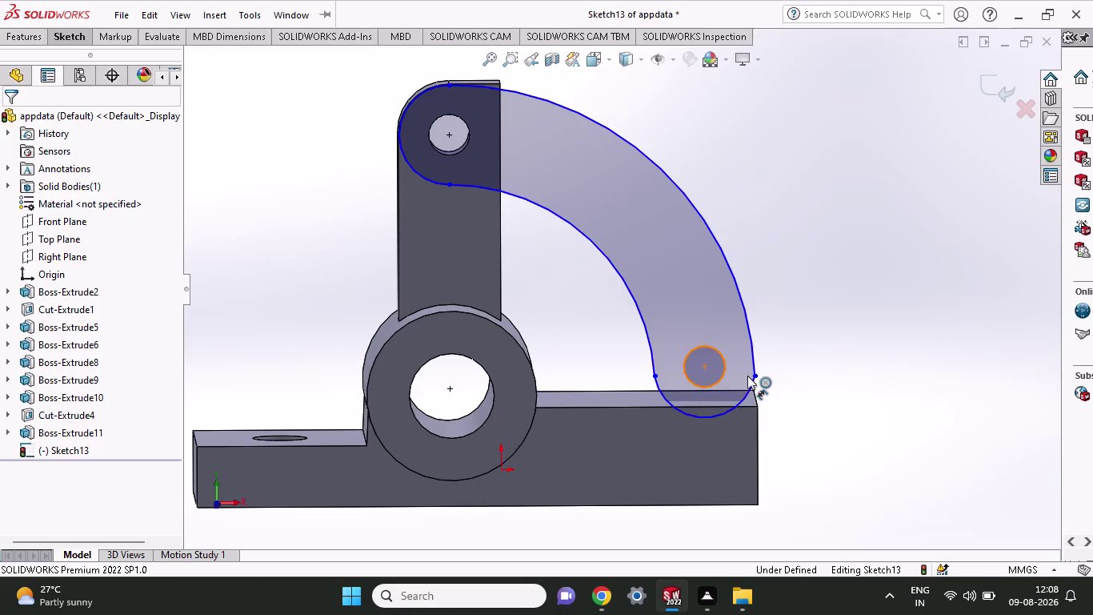
click(929, 350)
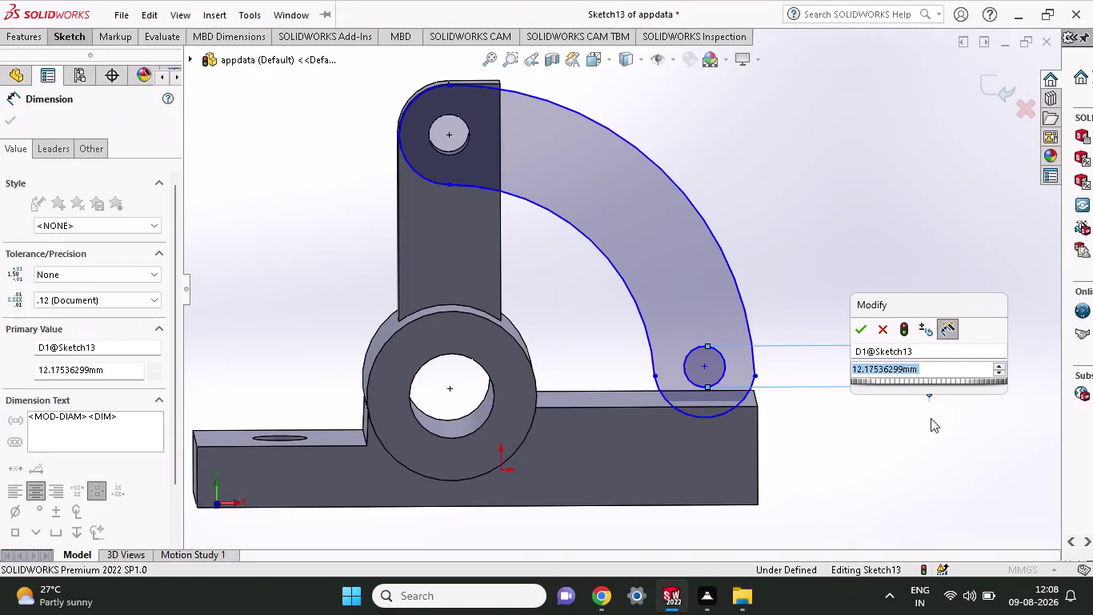
text(12)
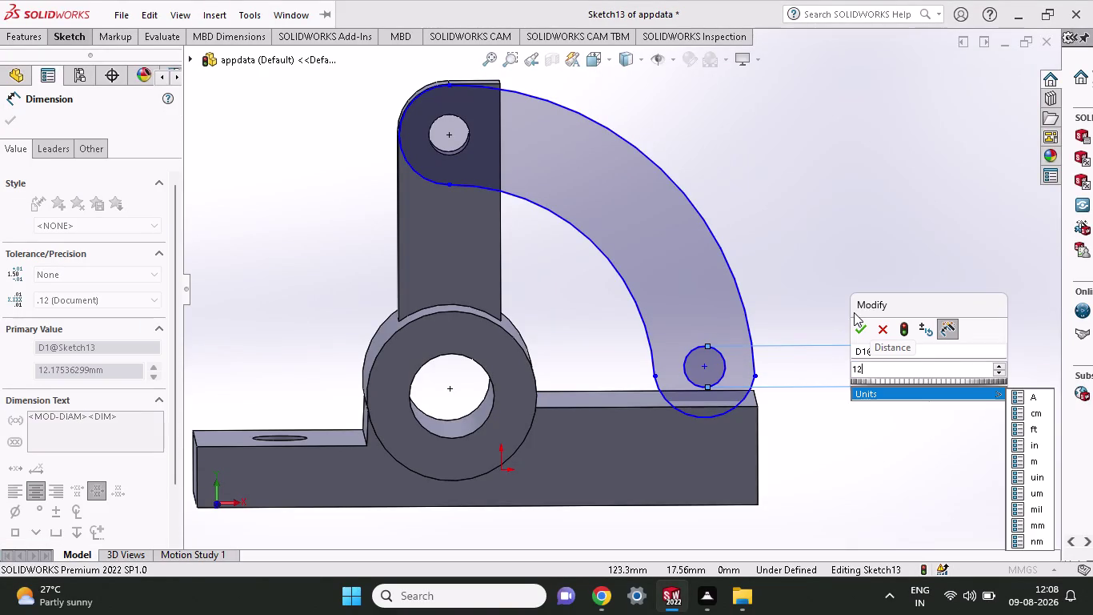
click(858, 321)
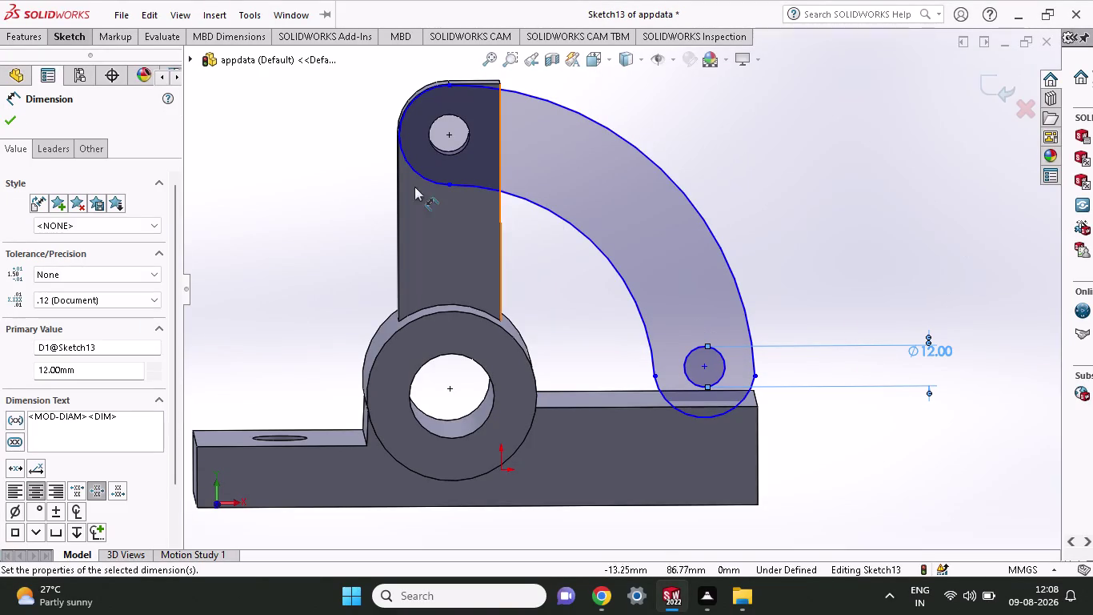
click(74, 41)
click(139, 76)
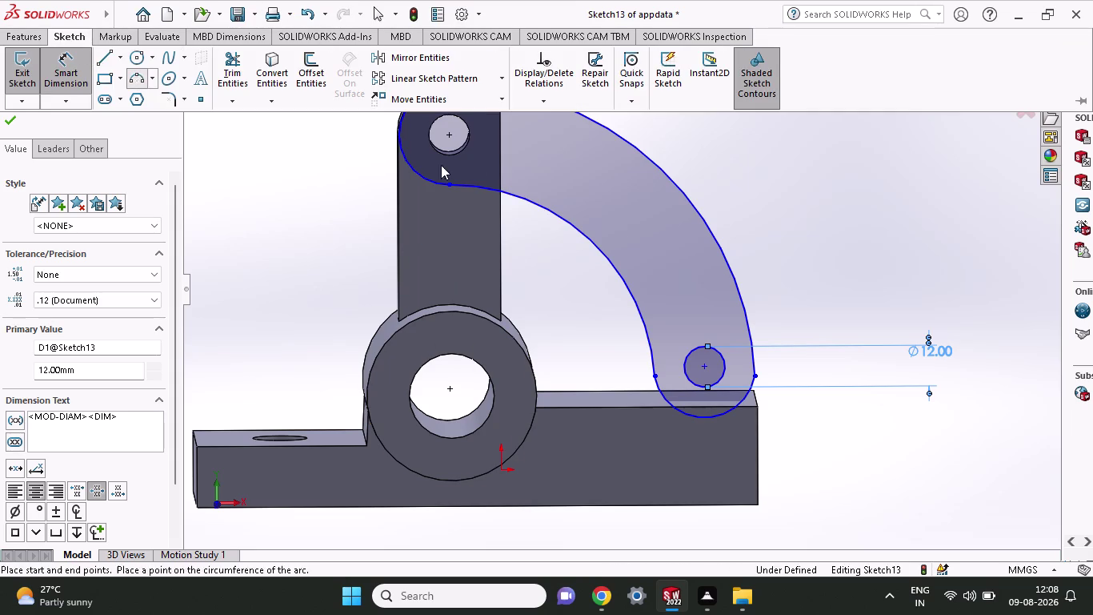
Draw a radius-75 centerpoint arc about the boss hole, from the small circle centre to the lug hole centre.
click(445, 134)
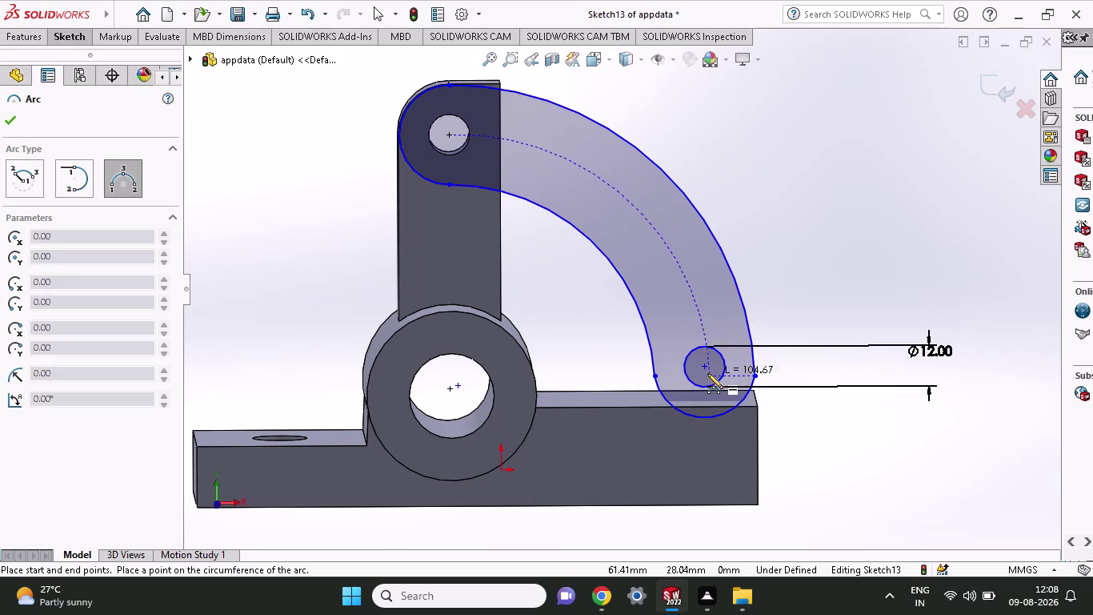
click(706, 366)
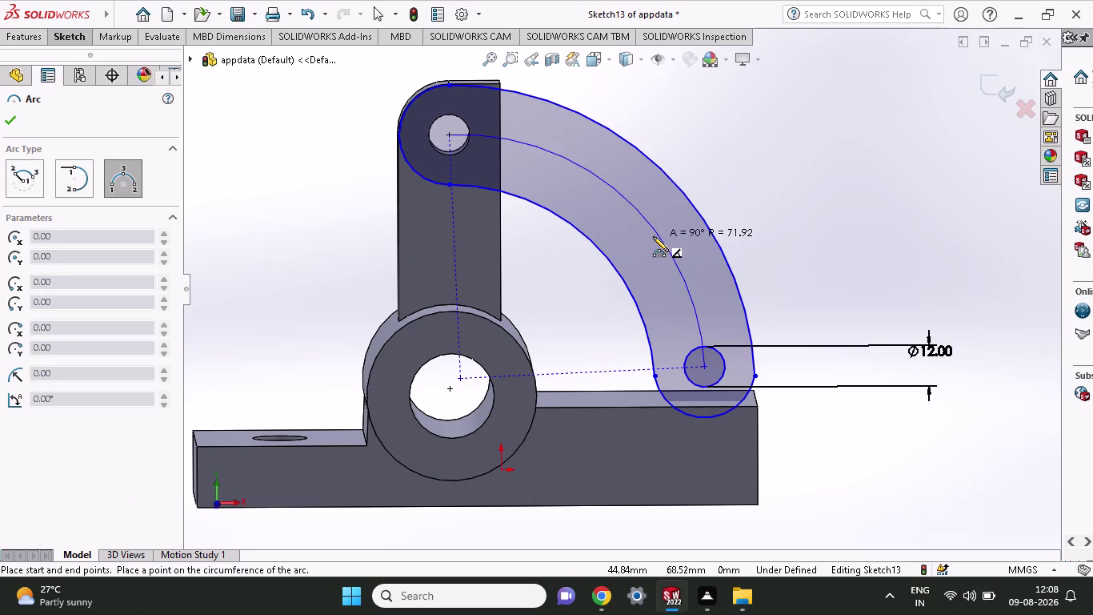
click(653, 236)
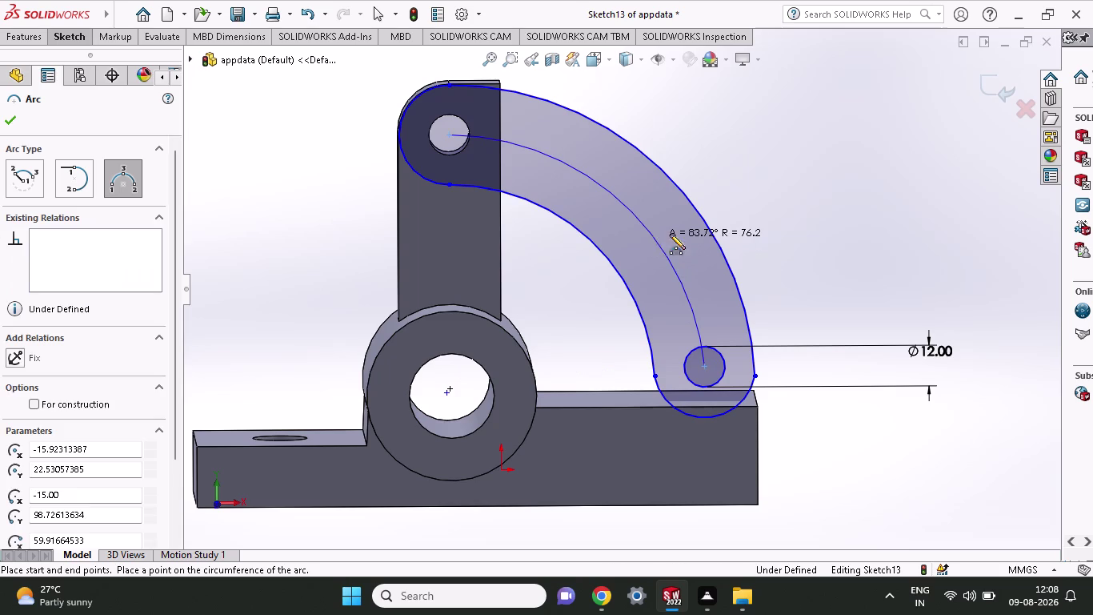
scroll(down, 3)
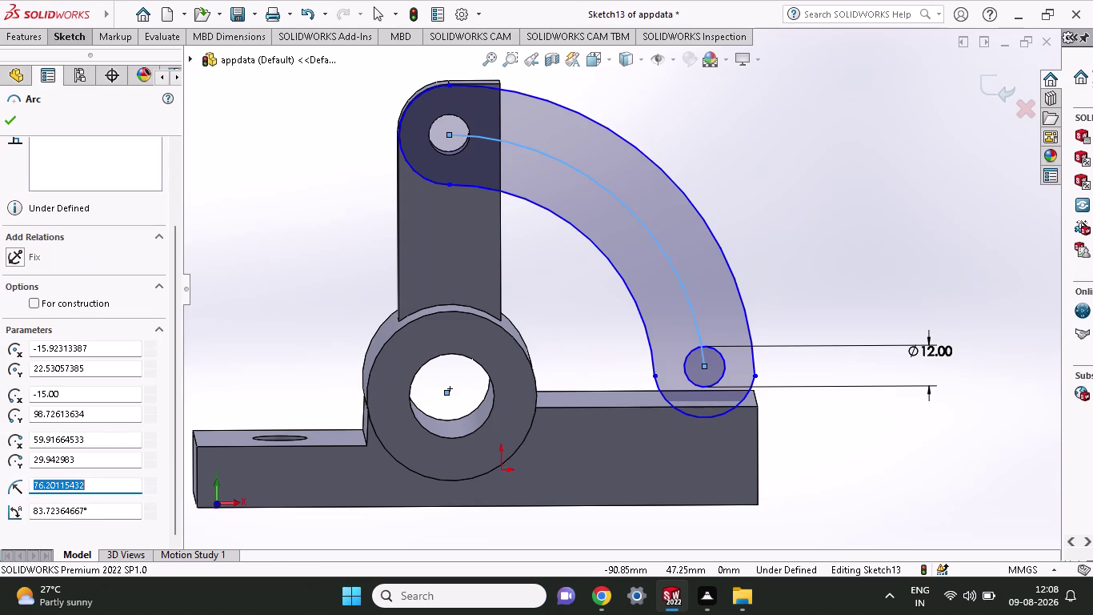
text(75)
key(Return)
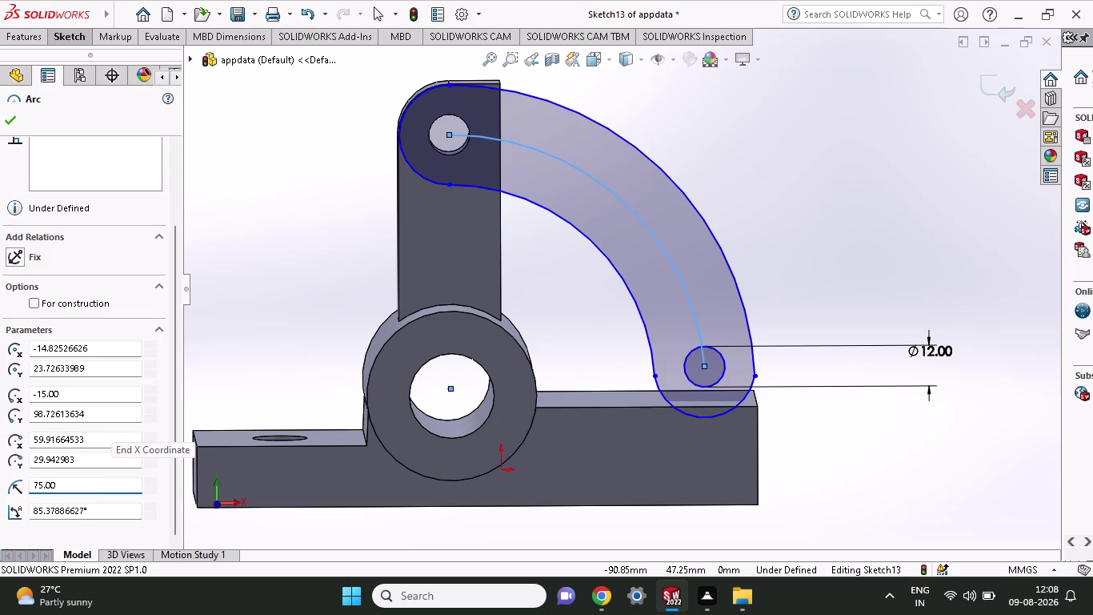
click(6, 115)
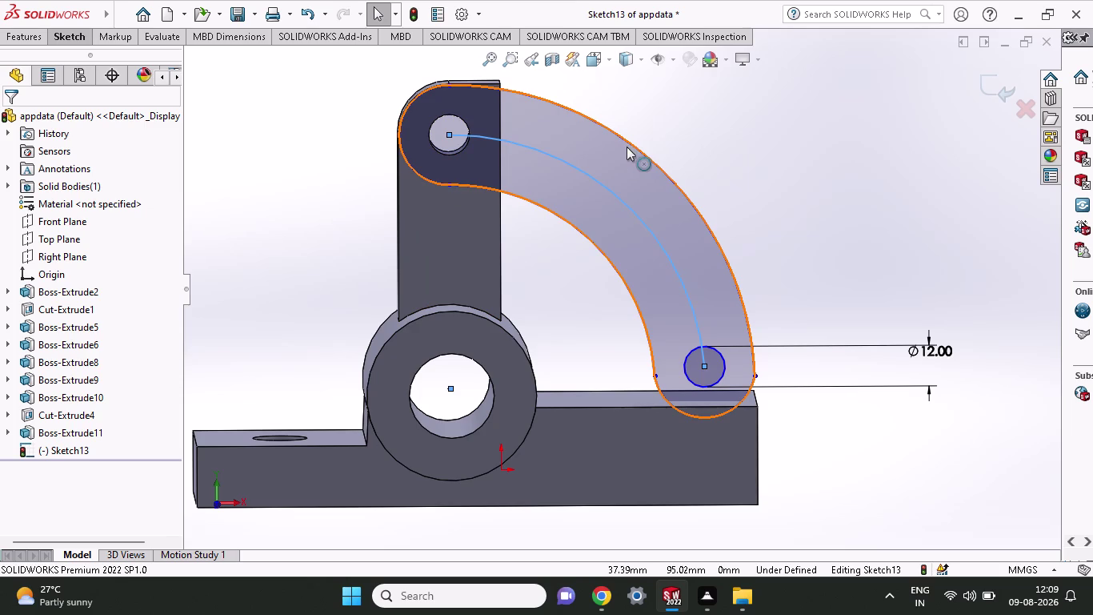
scroll(down, 3)
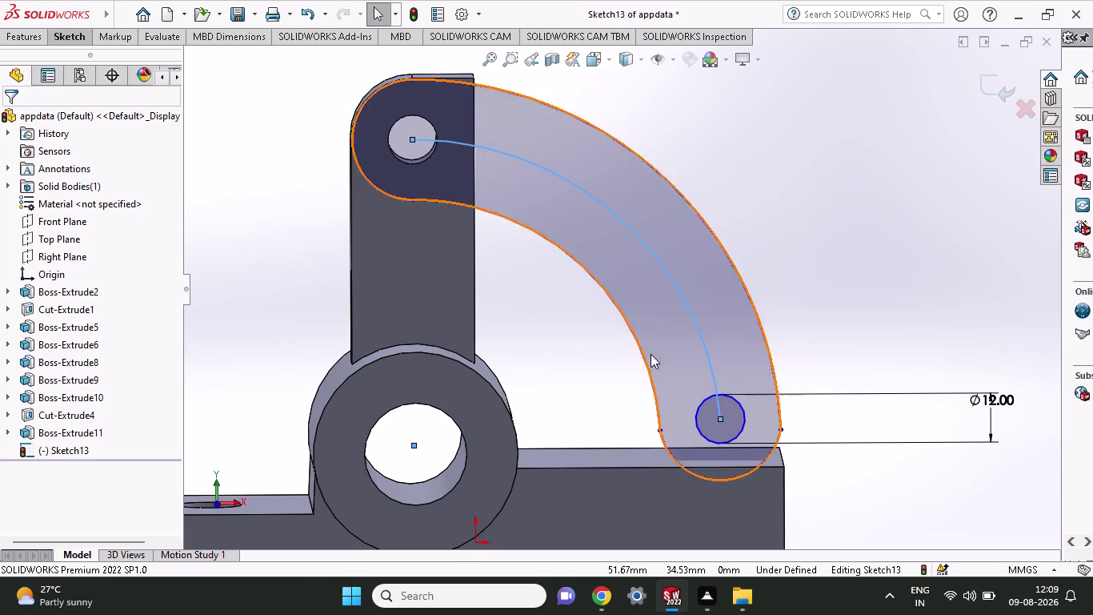
click(74, 35)
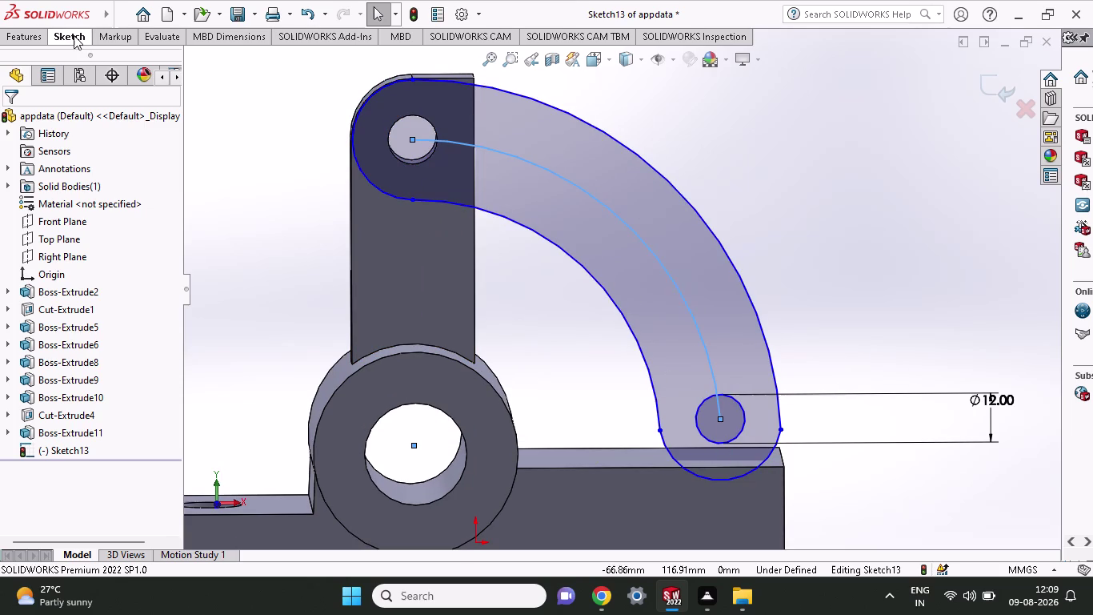
click(501, 79)
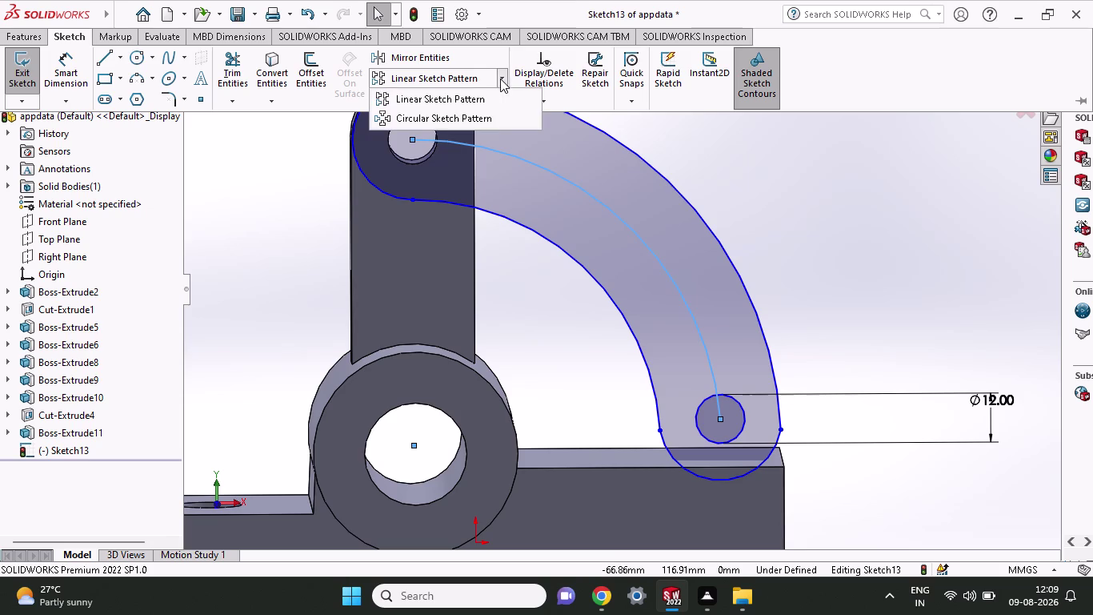
click(492, 114)
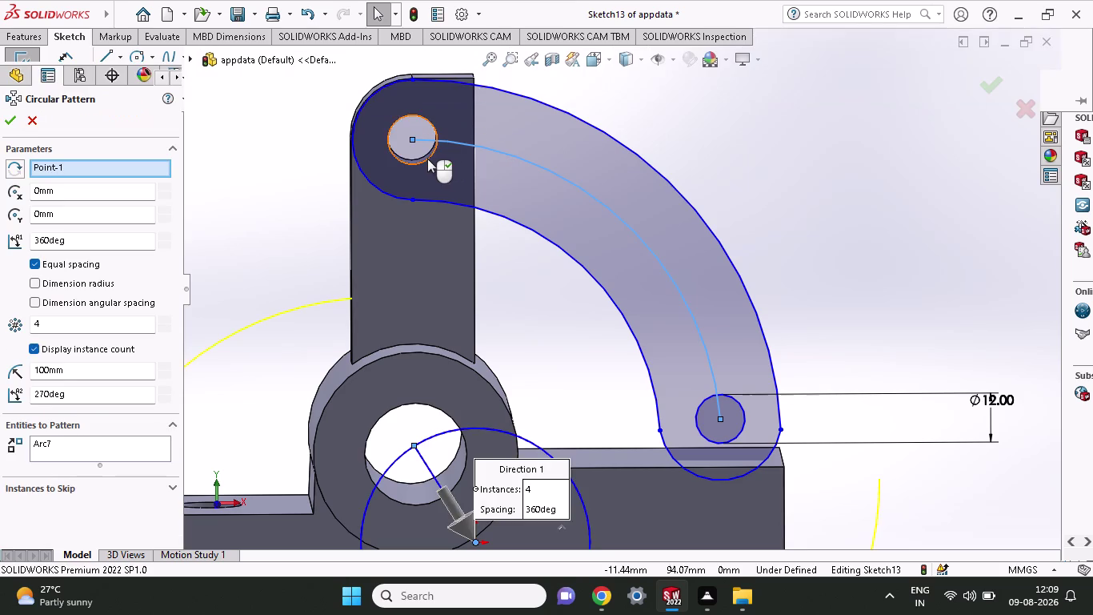
click(427, 159)
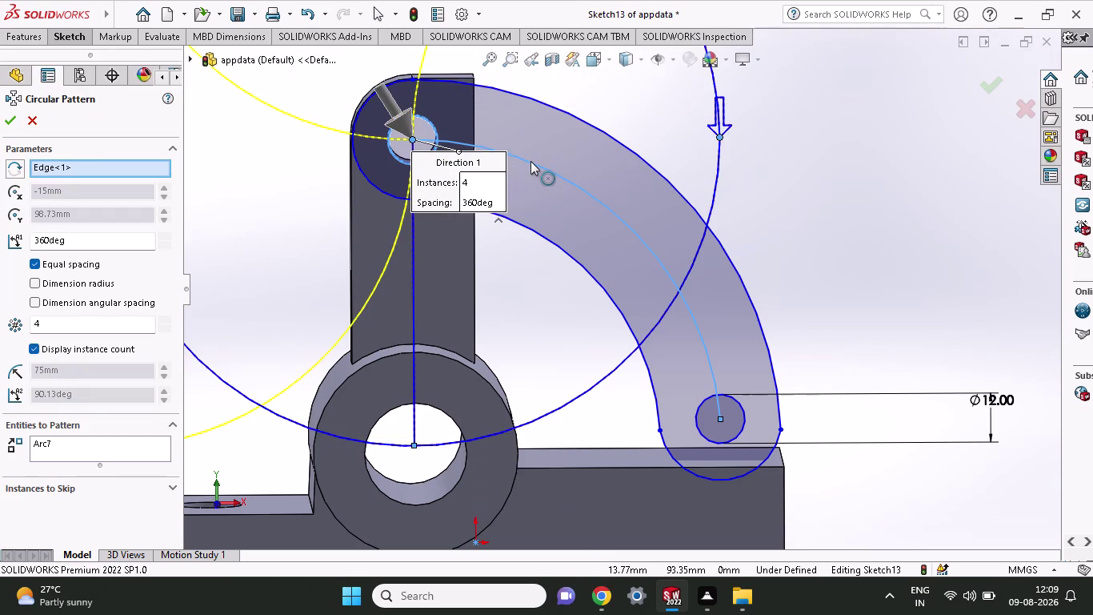
click(531, 161)
click(422, 162)
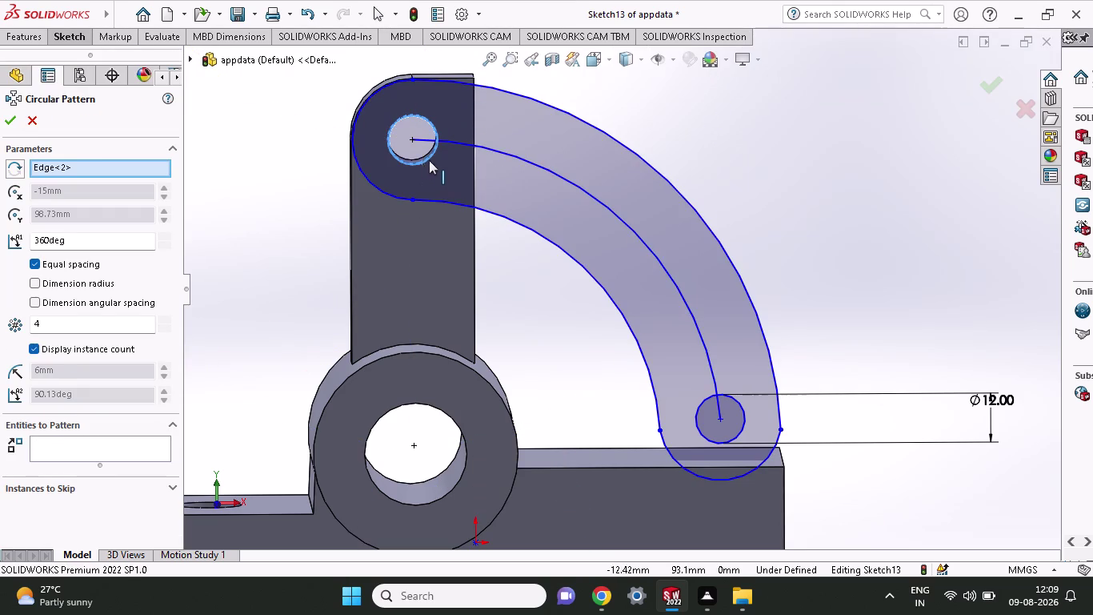
click(431, 157)
scroll(up, 3)
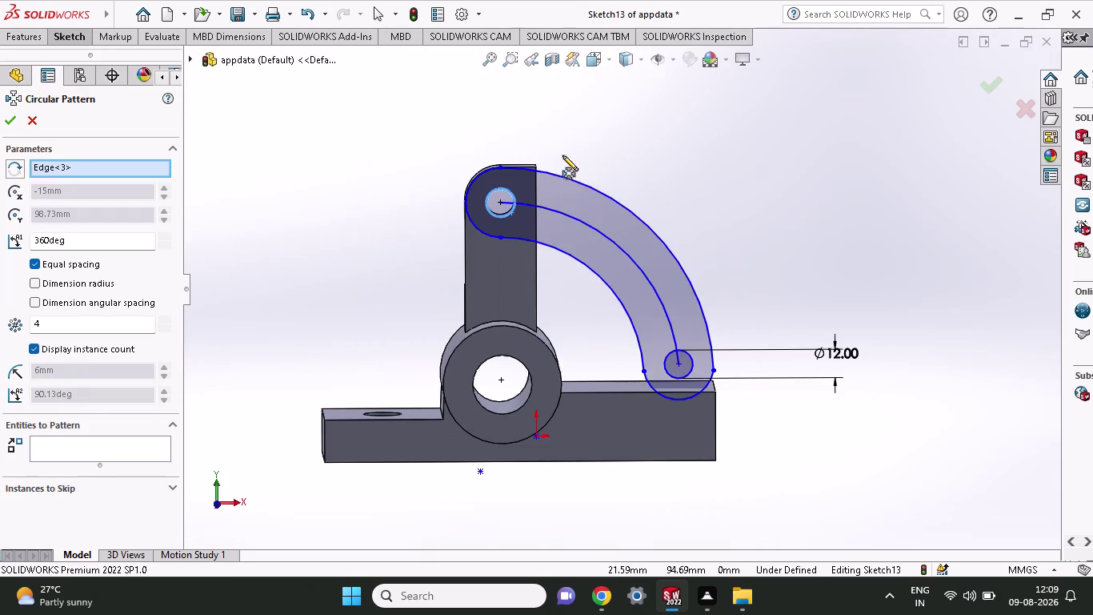
click(572, 213)
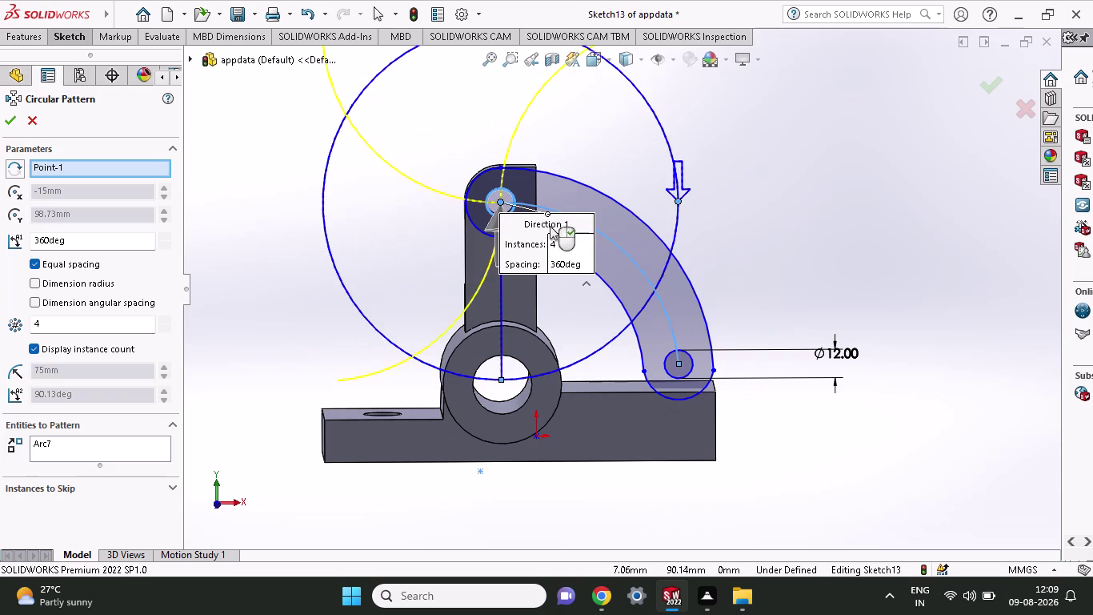
click(666, 312)
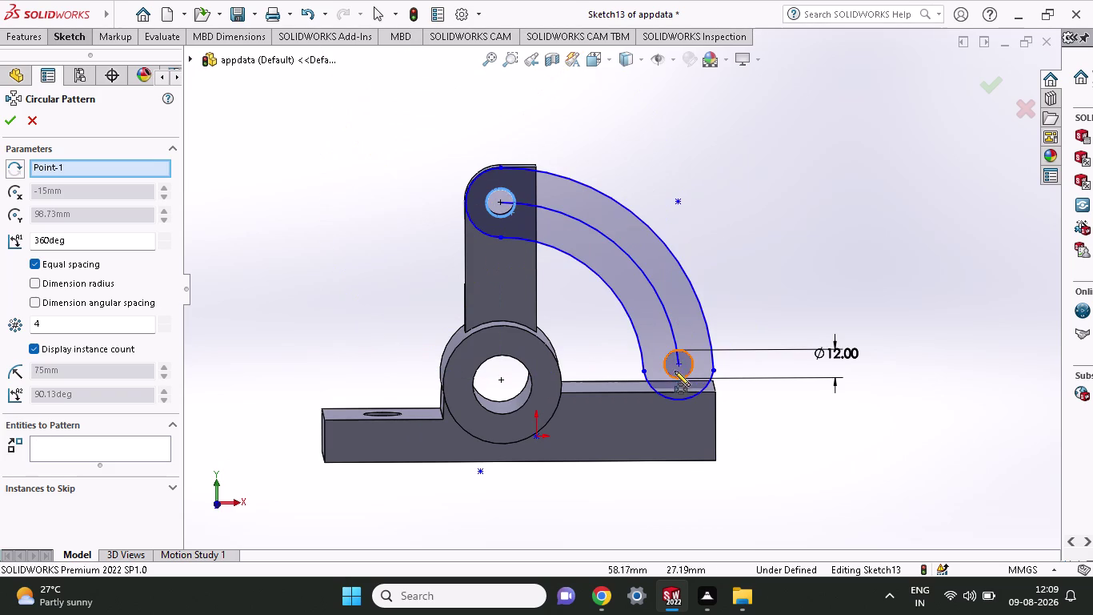
click(674, 376)
click(644, 273)
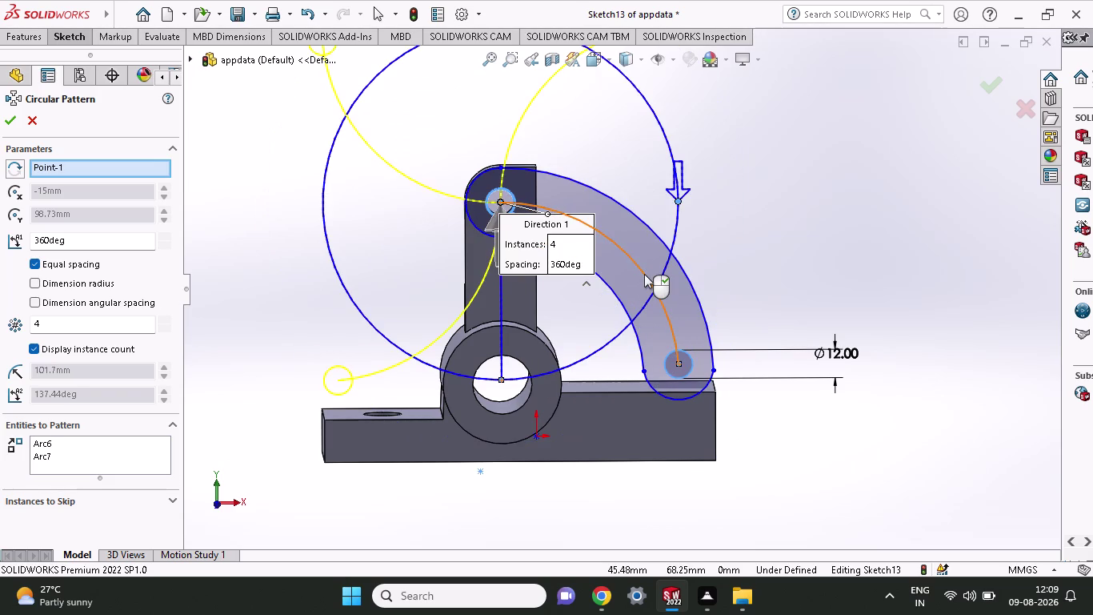
key(Escape)
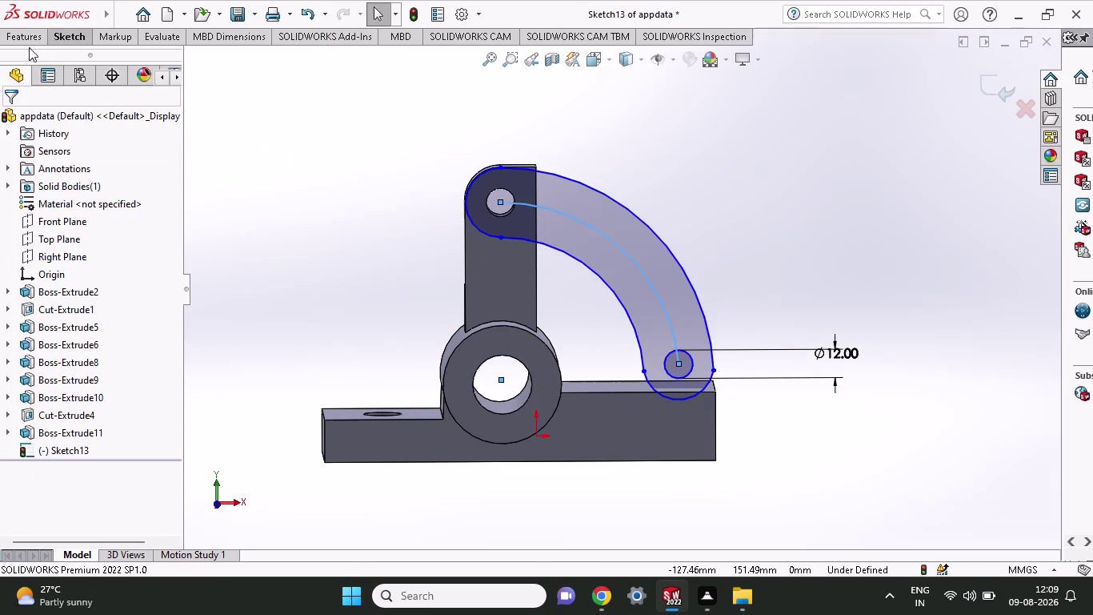
click(57, 36)
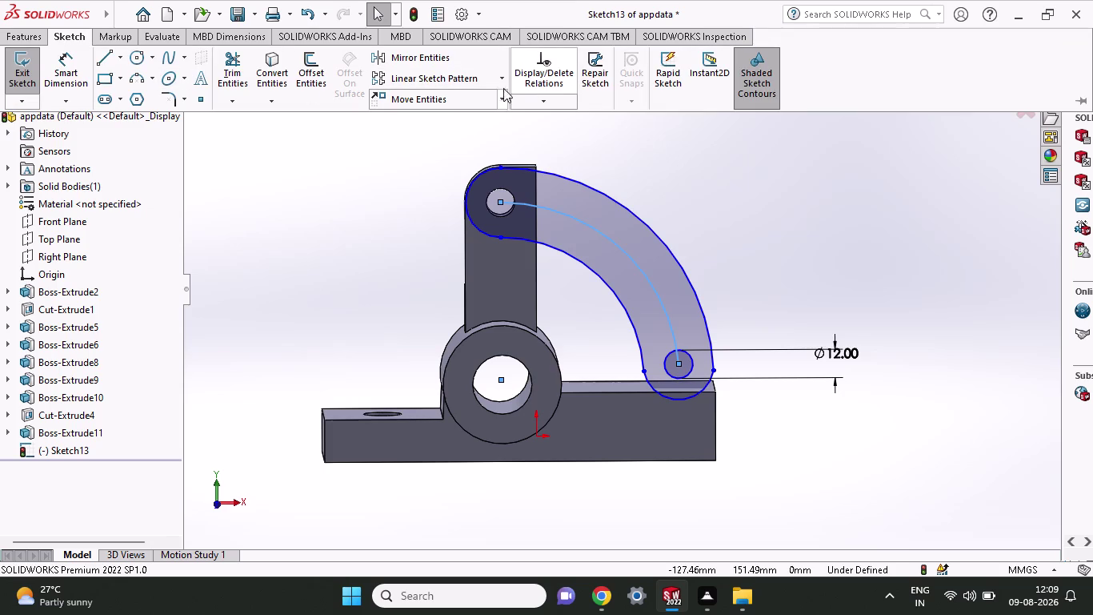
click(498, 80)
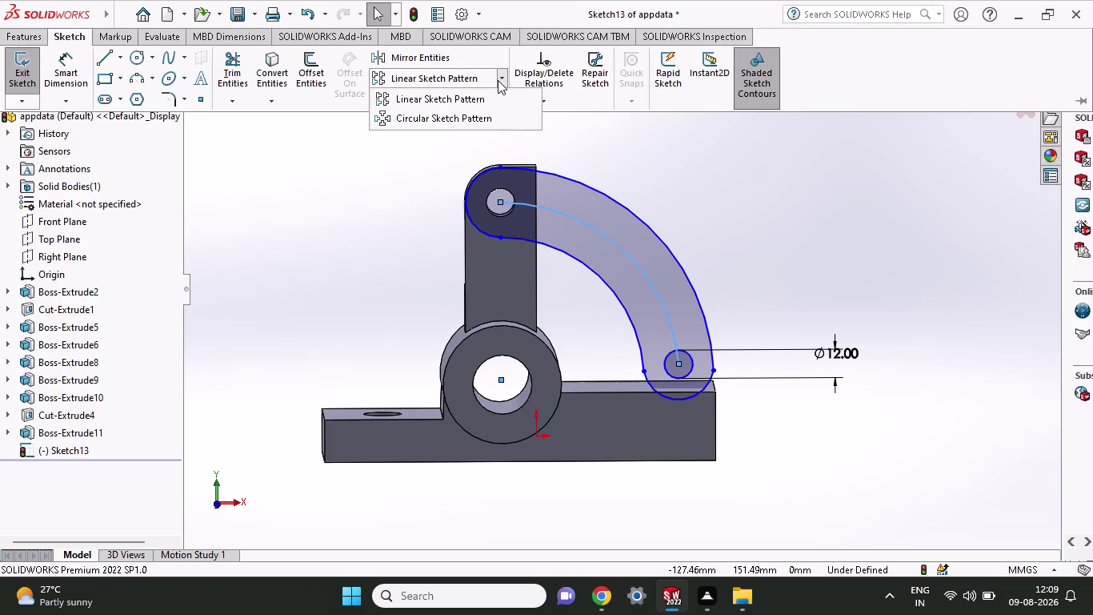
click(477, 121)
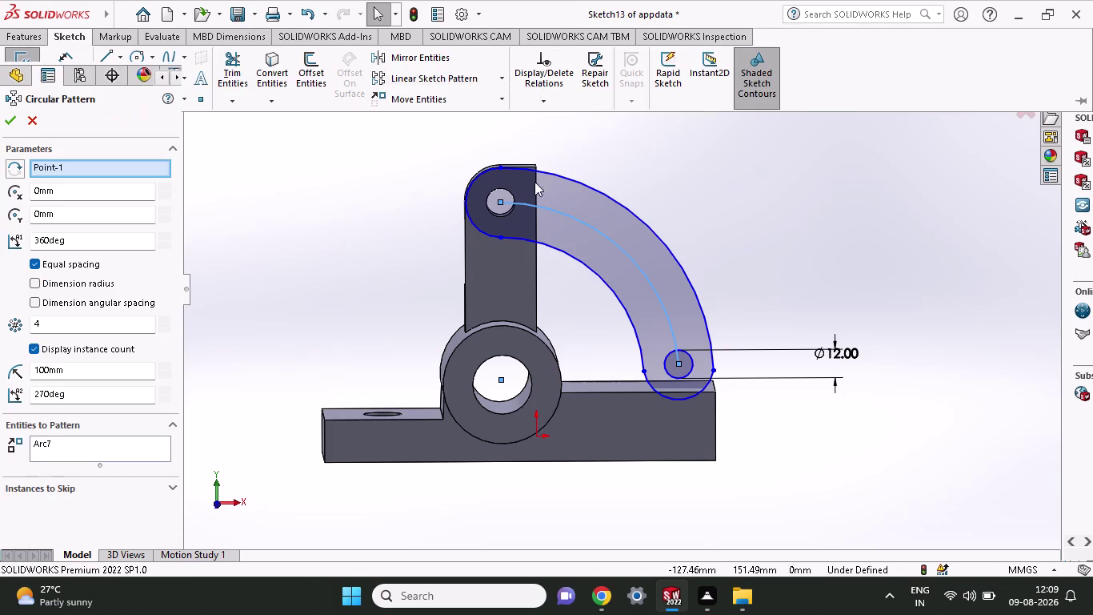
click(569, 218)
click(504, 213)
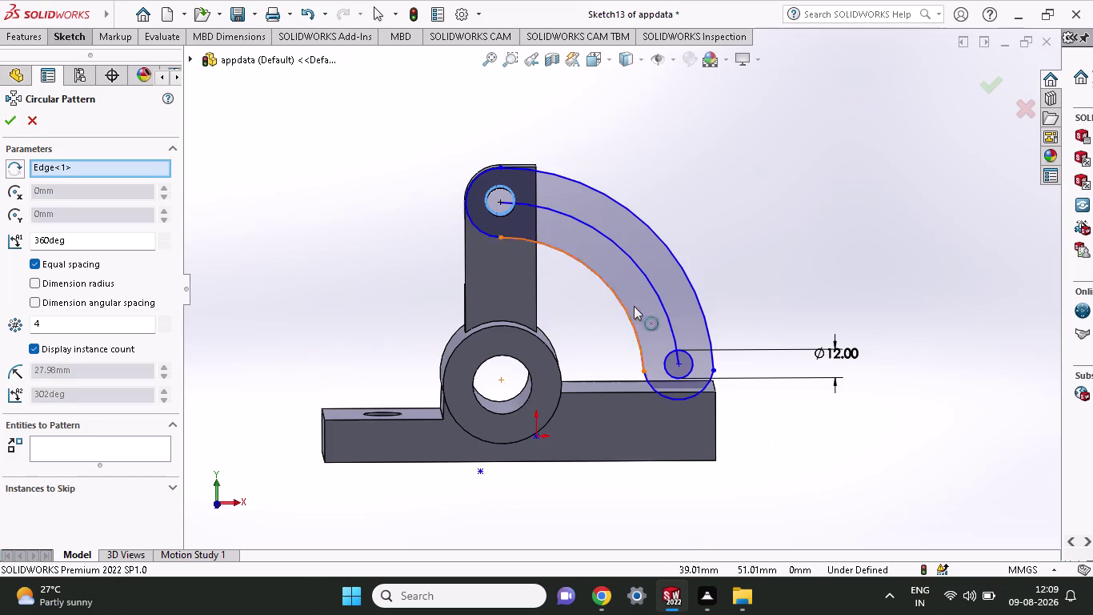
scroll(down, 3)
scroll(up, 3)
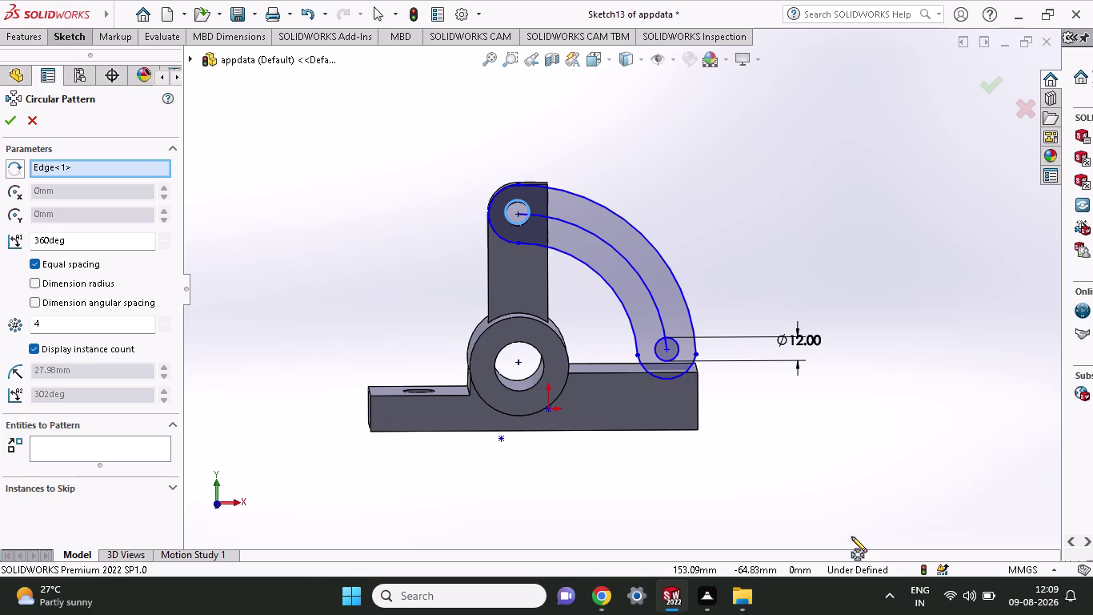
key(Escape)
key(Escape)
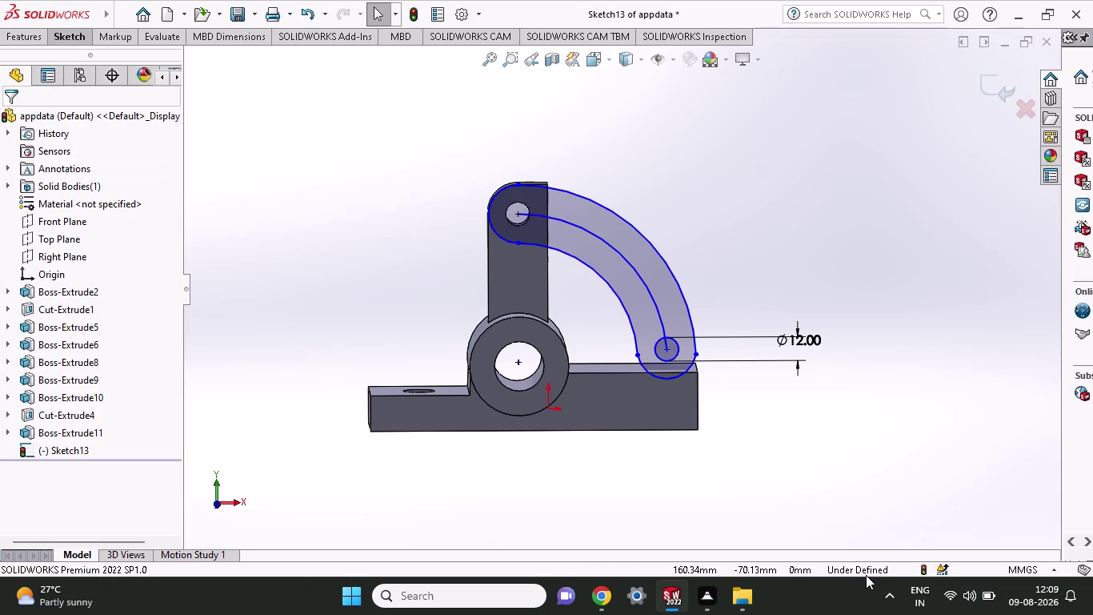
Box-select the arm arcs and apply Fully Define Sketch, adding dimensions like R75 and R89.73.
drag(748, 249, 703, 279)
drag(703, 279, 544, 307)
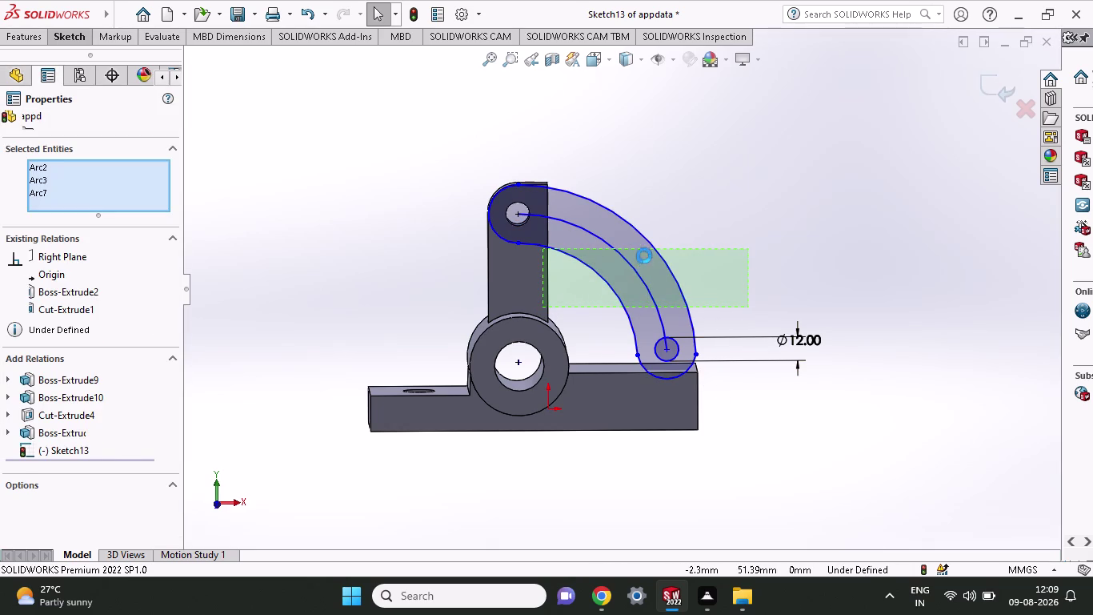
click(838, 189)
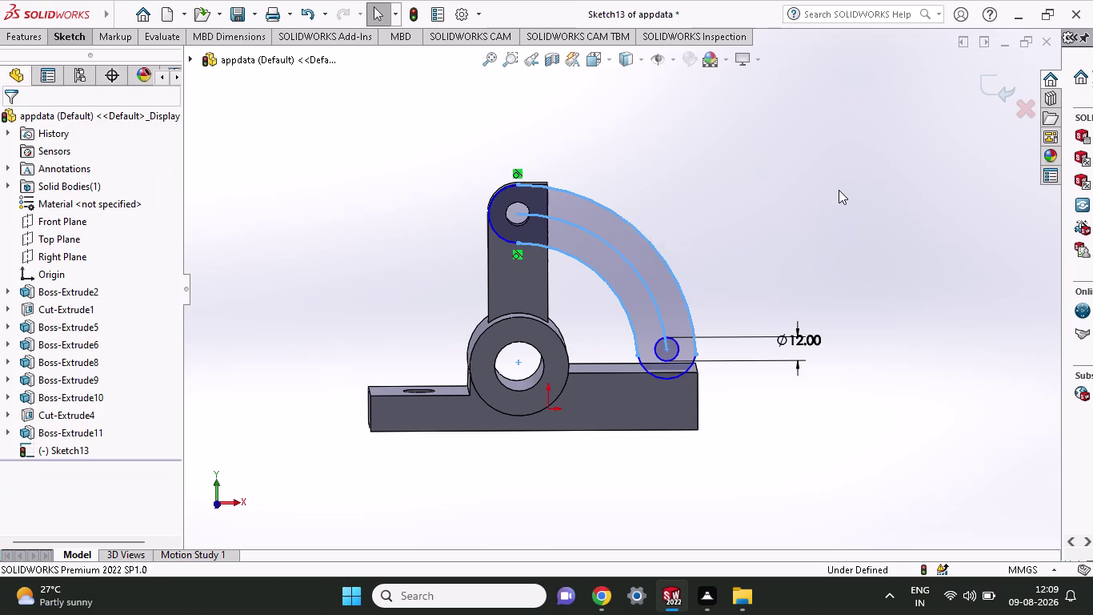
drag(646, 218, 603, 282)
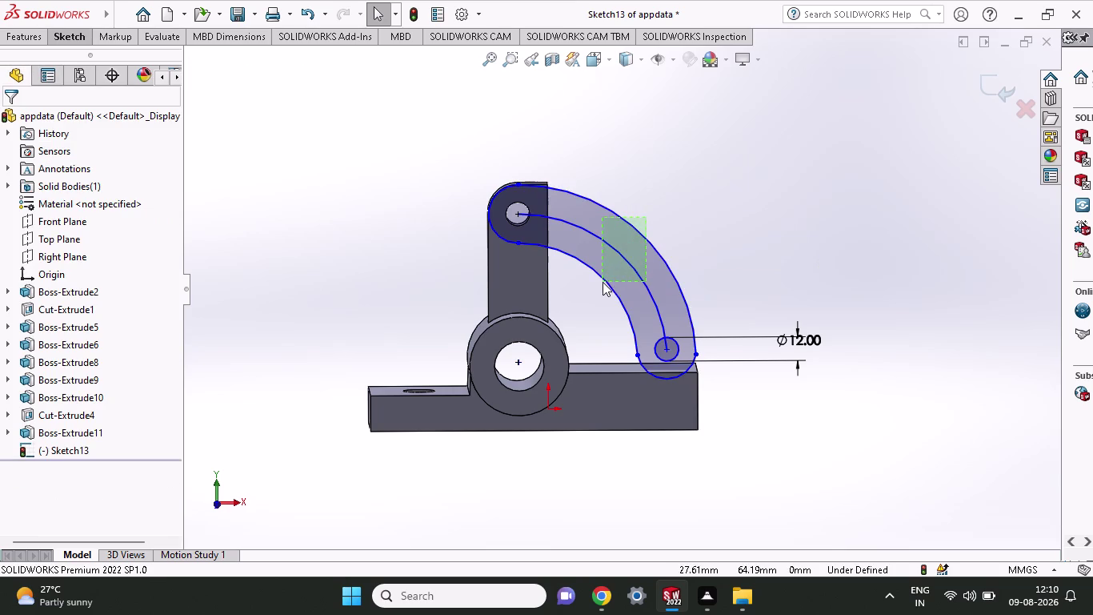
drag(602, 282, 591, 289)
scroll(up, 3)
right_click(591, 289)
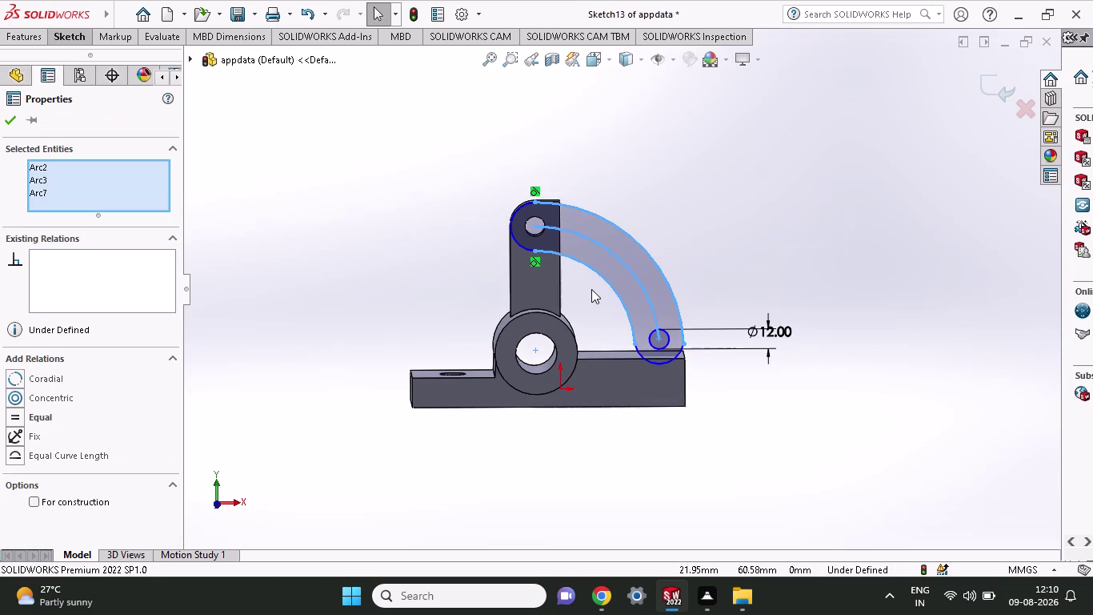
click(639, 464)
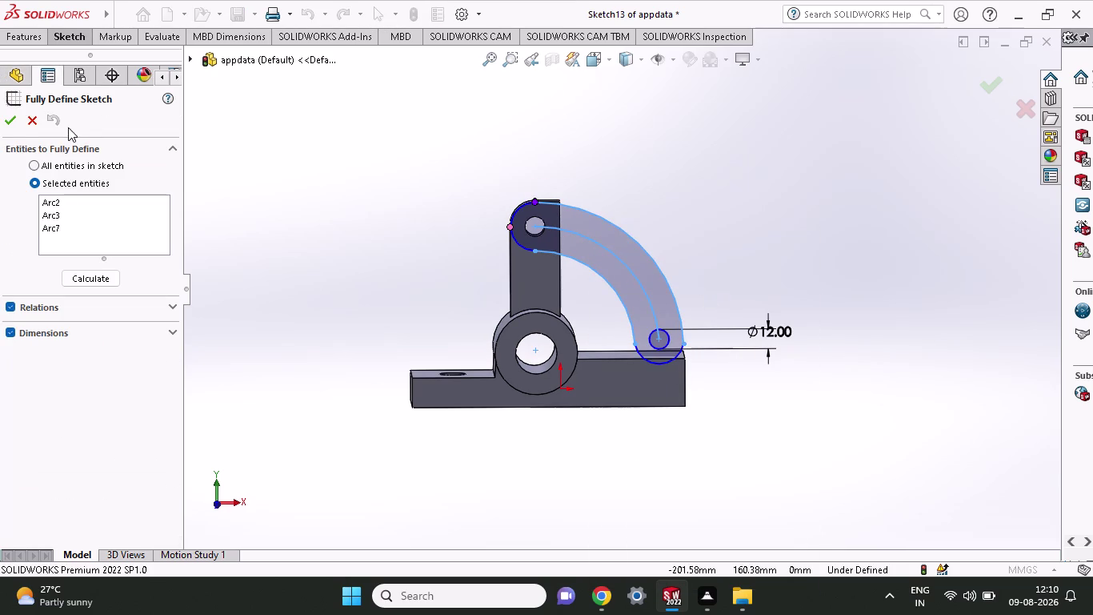
click(14, 128)
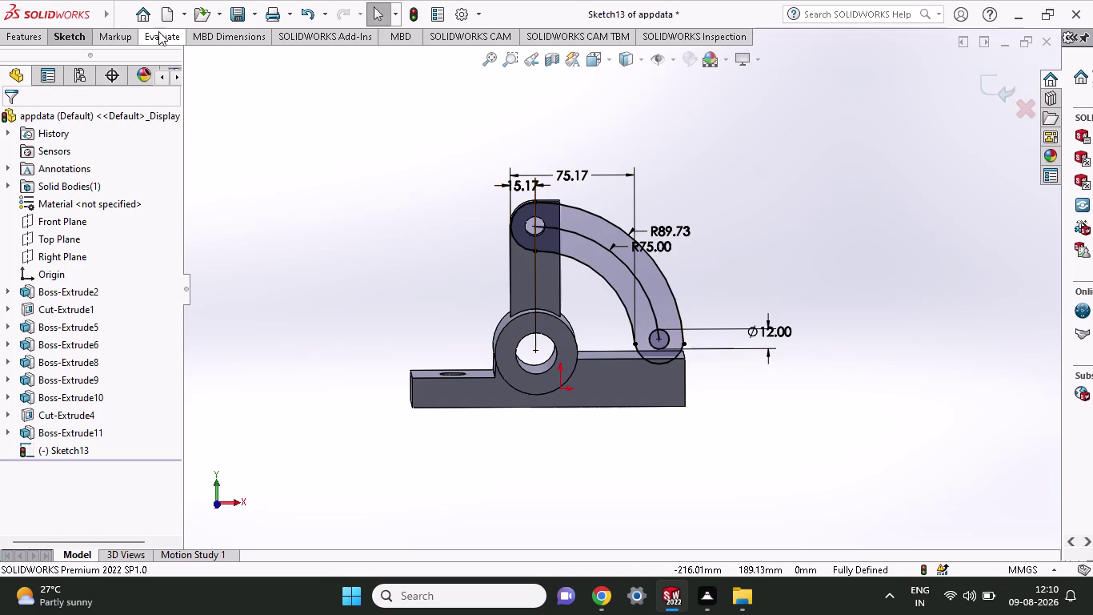
double_click(64, 34)
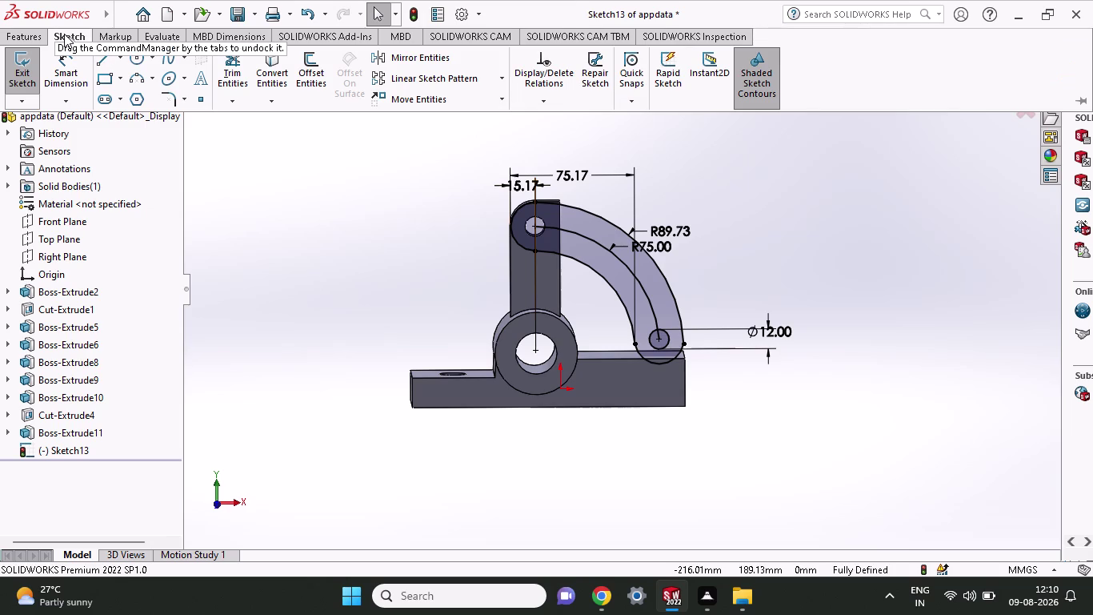
Restore the CommandManager and start a Circular Sketch Pattern centred on the top lug hole.
double_click(64, 34)
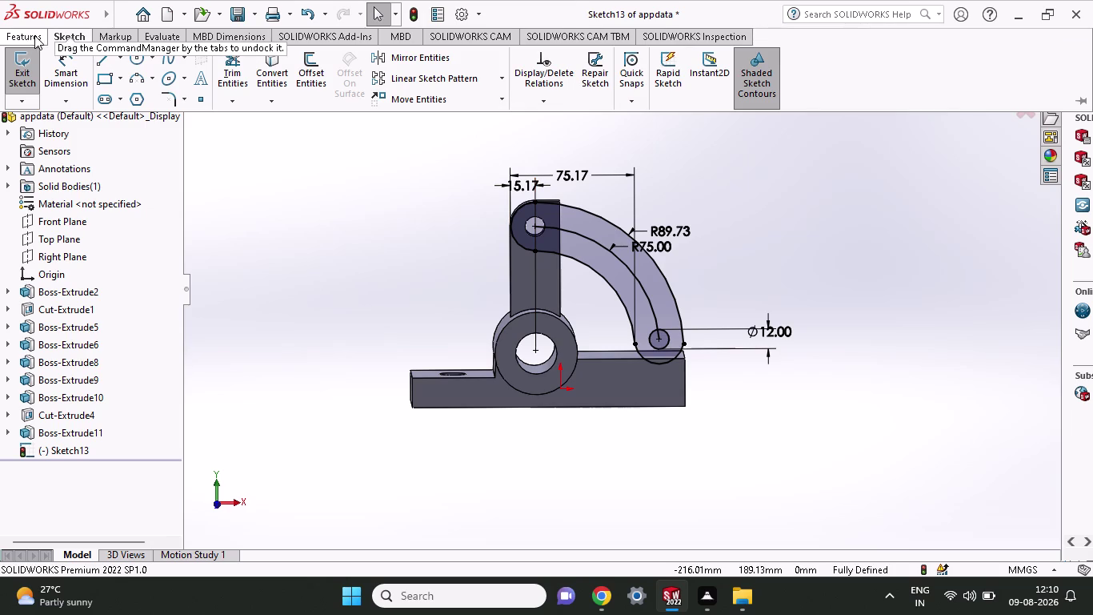
click(1075, 106)
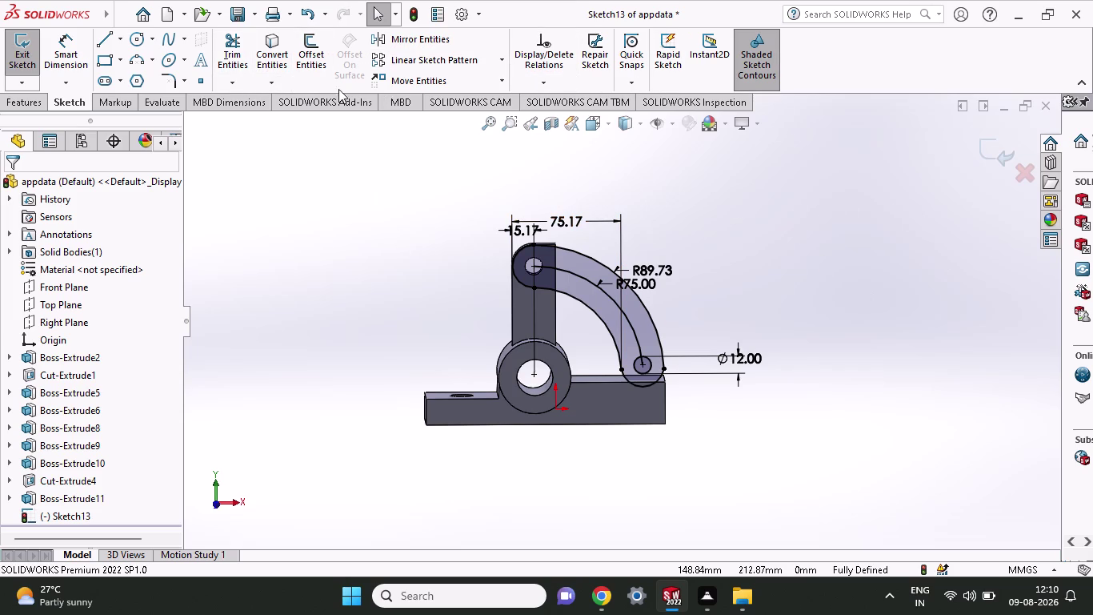
click(502, 60)
click(466, 94)
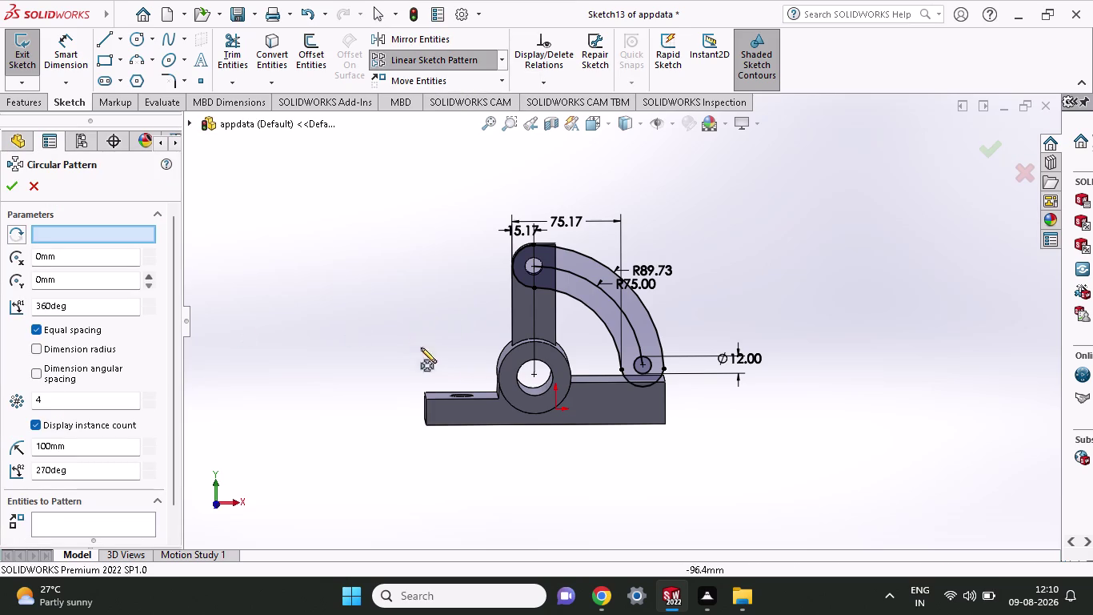
click(537, 257)
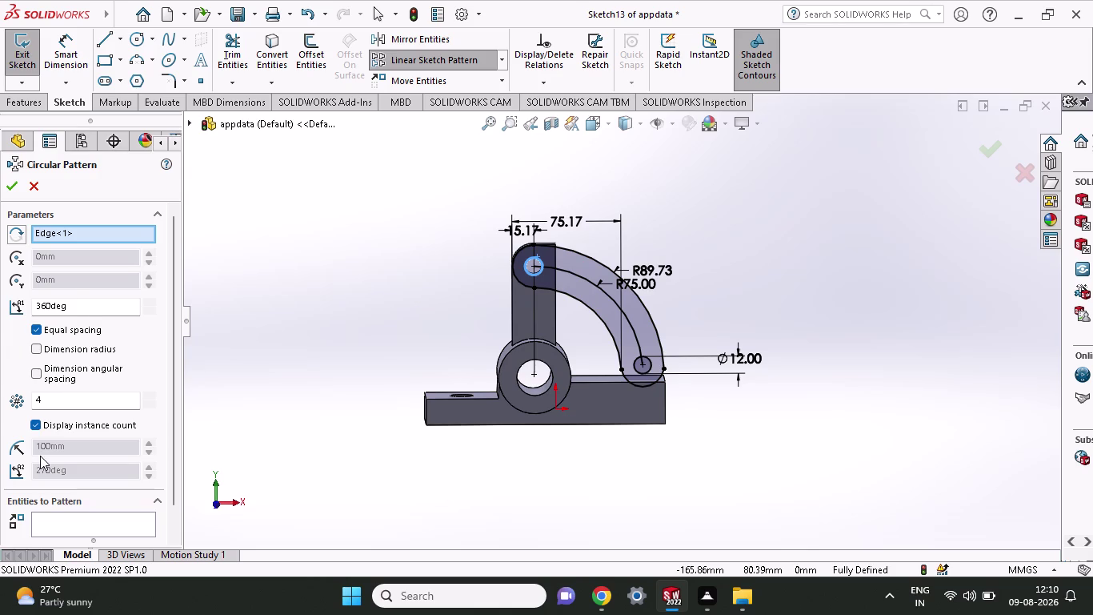
Add the curved arm arc to the pattern's entities to preview it.
scroll(down, 3)
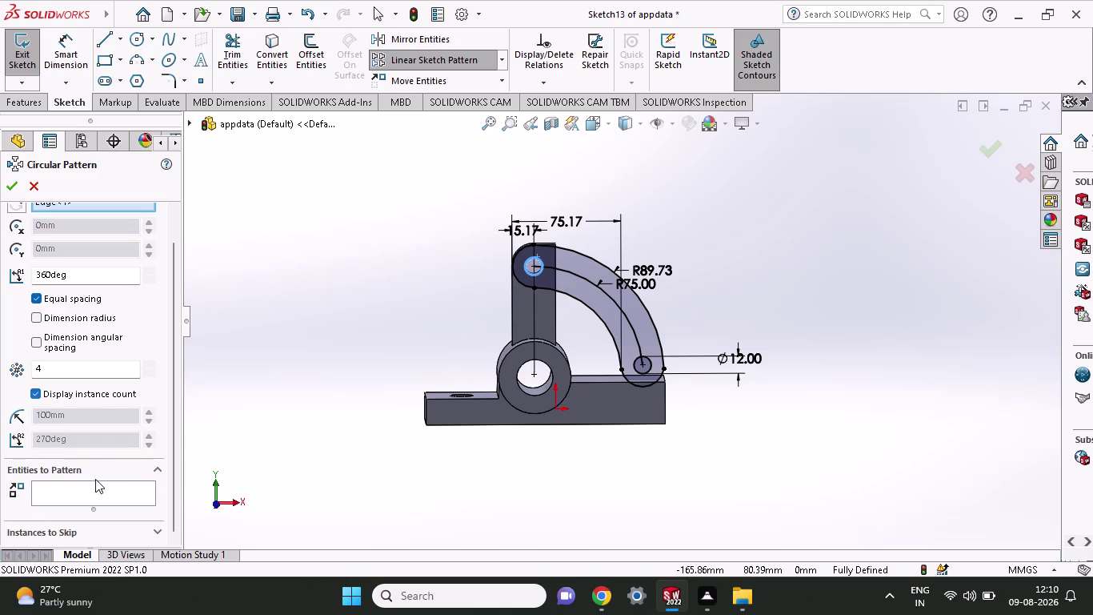
scroll(up, 3)
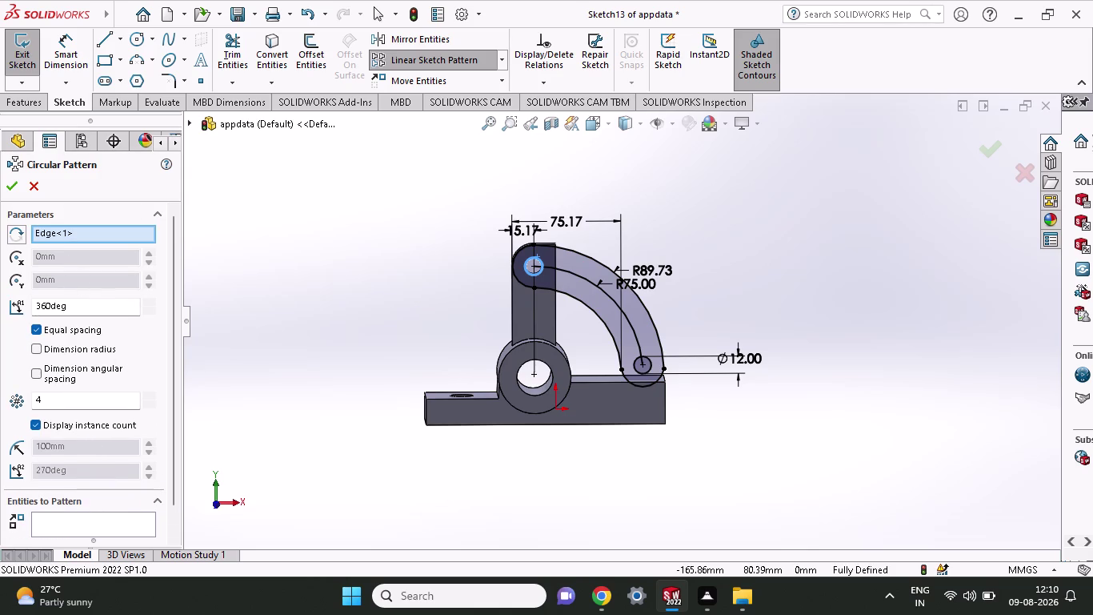
scroll(down, 3)
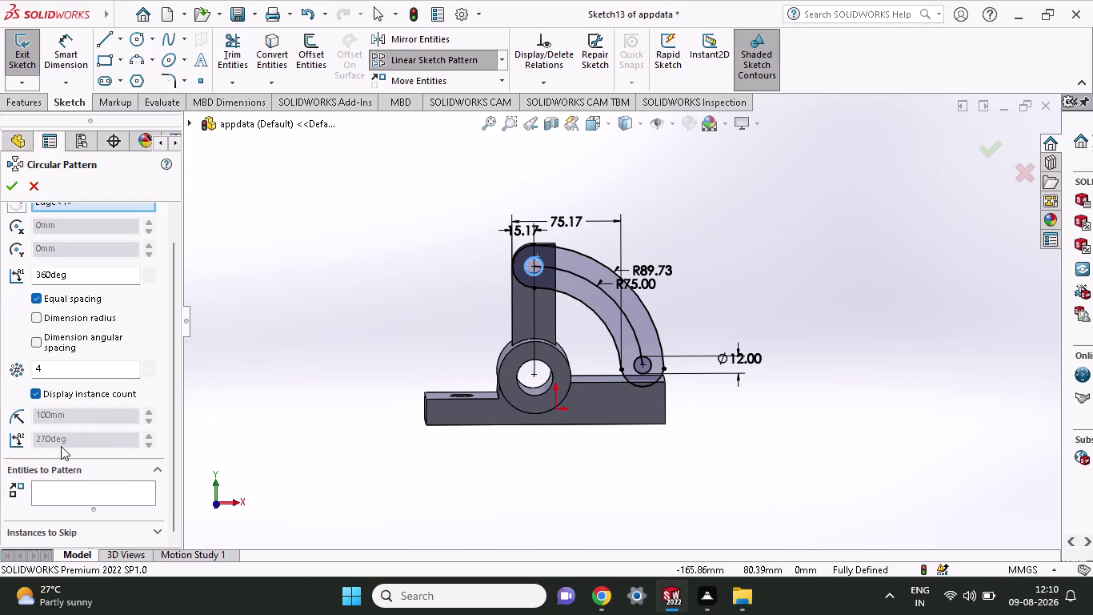
scroll(down, 3)
click(60, 490)
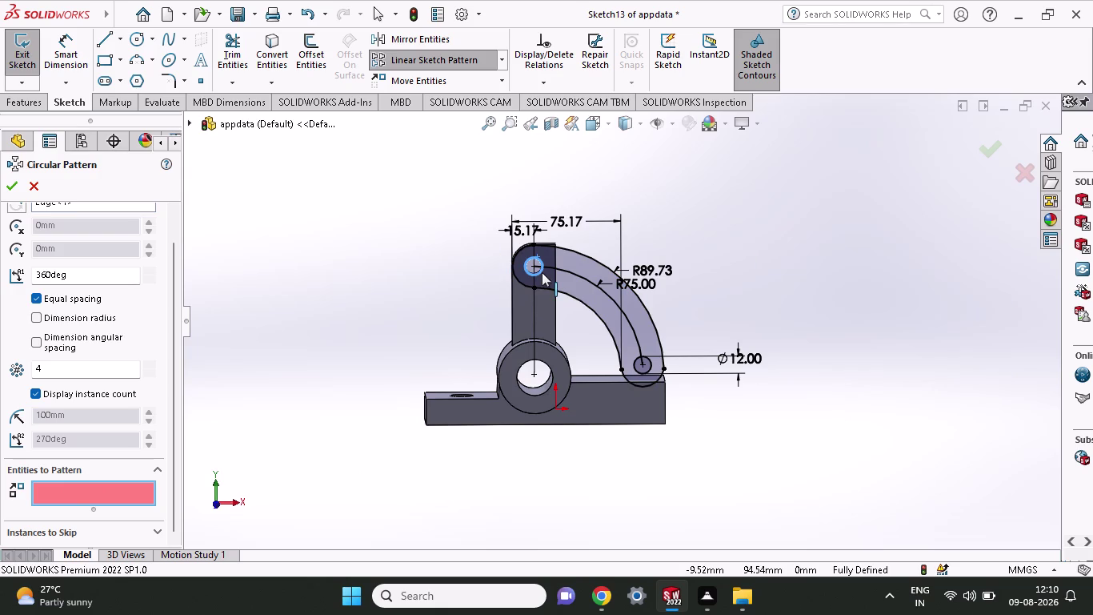
click(544, 265)
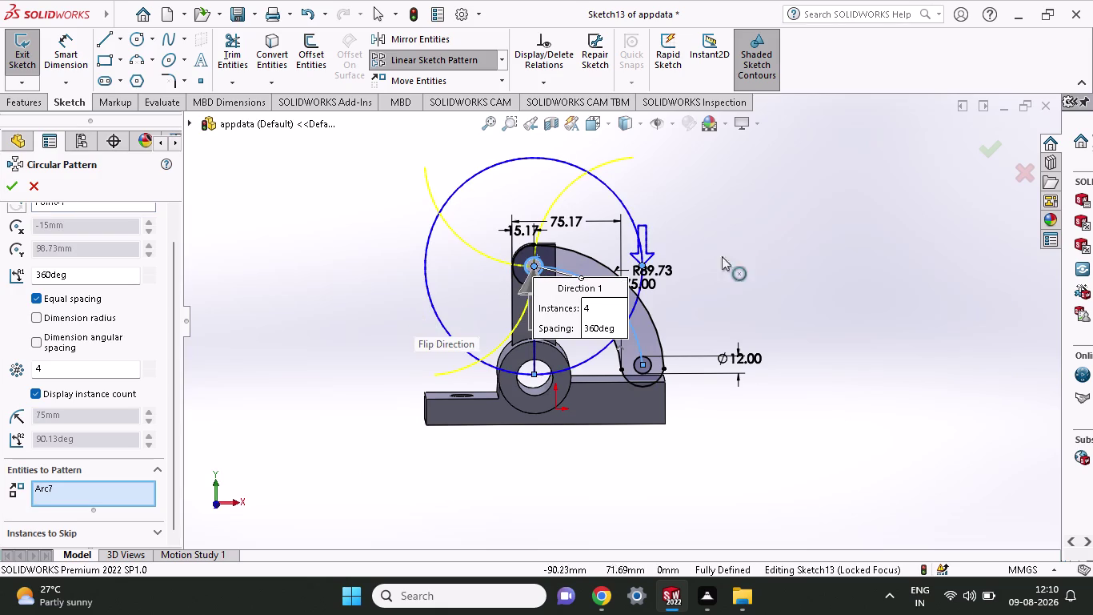
Delete Arc7 from the entities to pattern, then bring up the pattern centre entry's options.
scroll(up, 3)
scroll(down, 3)
scroll(down, 3)
scroll(down, 3)
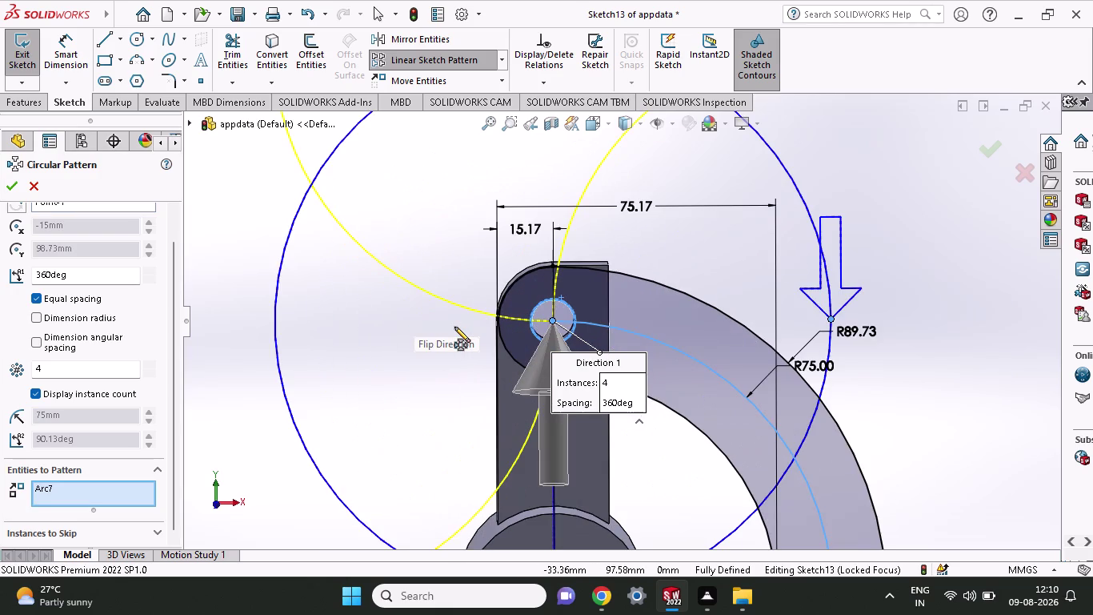
scroll(up, 3)
scroll(up, 3)
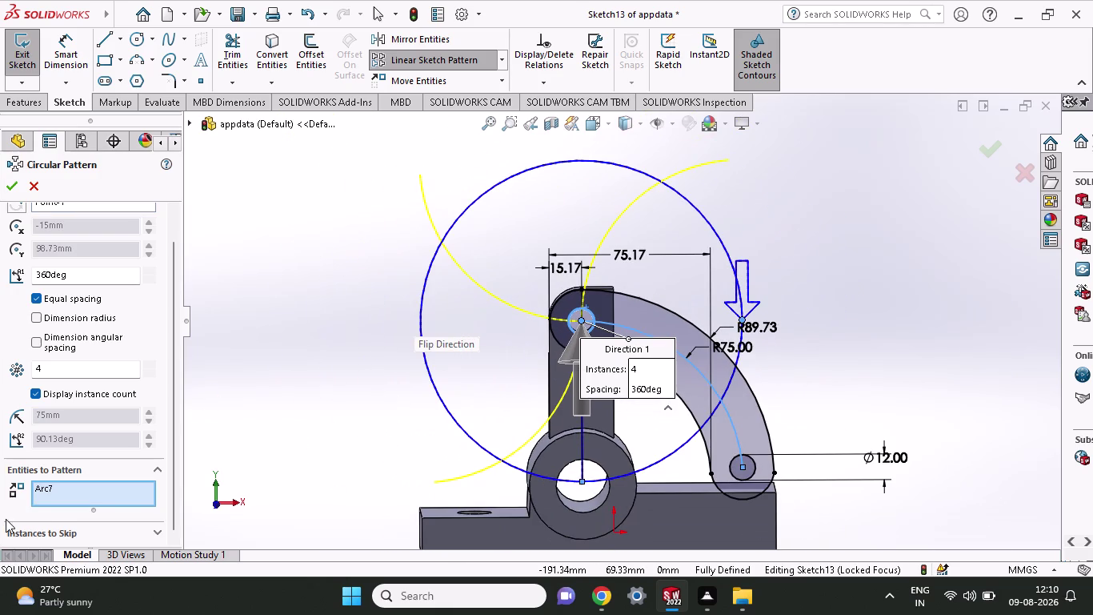
click(45, 485)
right_click(45, 486)
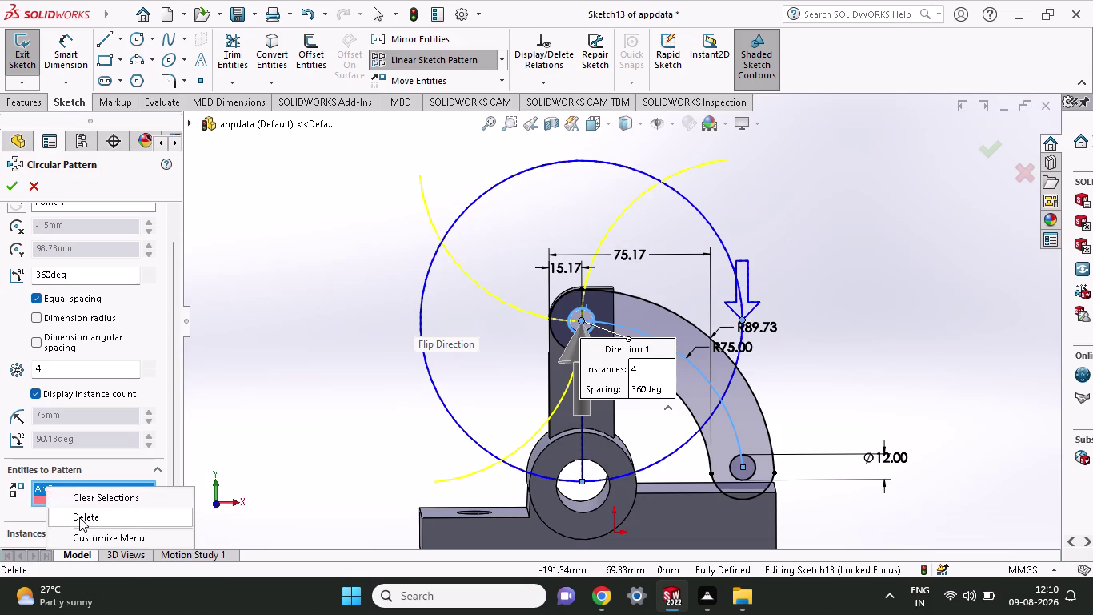
click(79, 517)
scroll(up, 3)
scroll(up, 3)
click(139, 238)
click(137, 234)
right_click(137, 235)
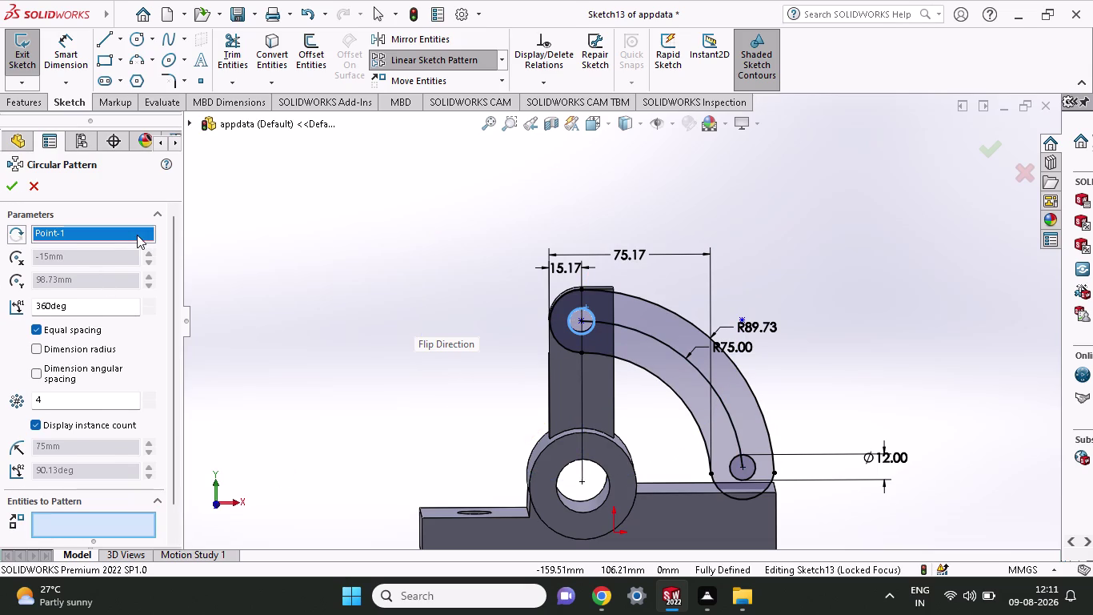
Clear the pattern centre and pick the top hole edge as the new centre.
click(189, 263)
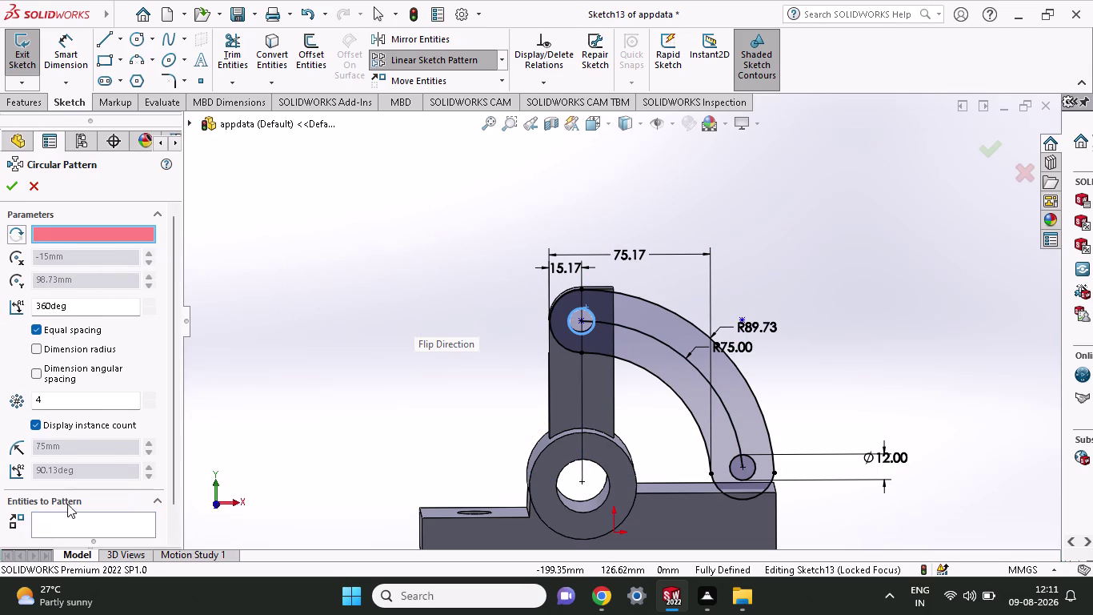
click(59, 519)
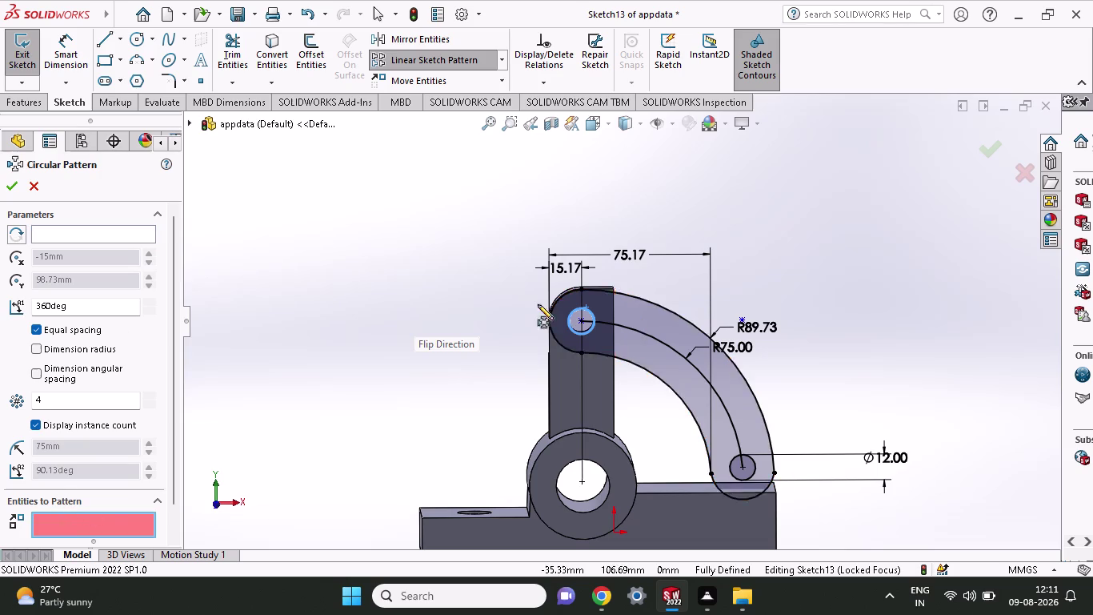
click(592, 316)
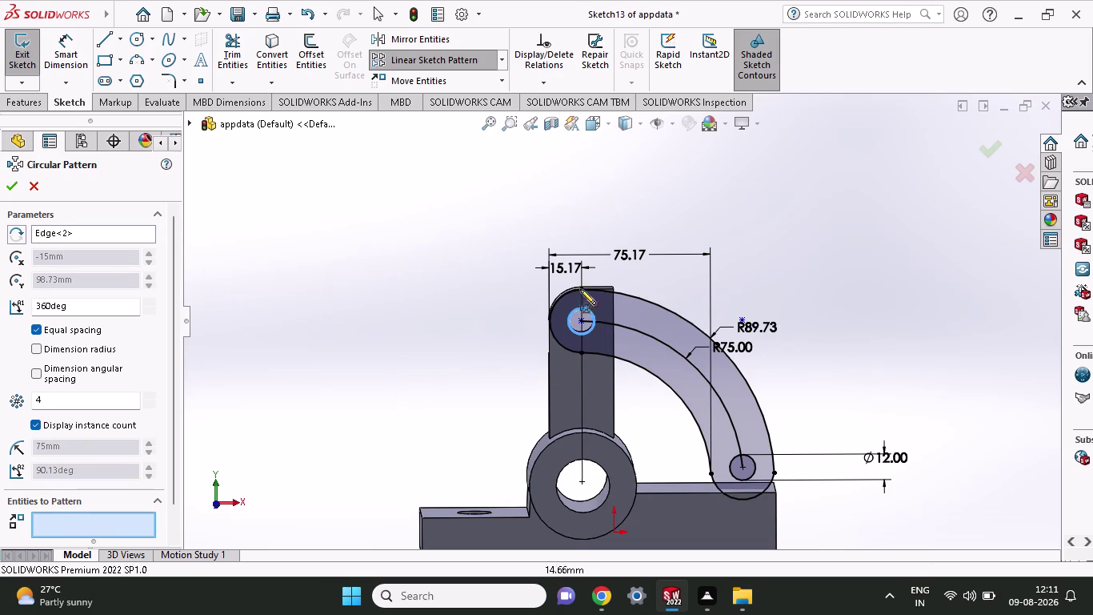
Remove Edge<2> as the circular pattern centre and pick a new point on the sketch.
right_click(65, 249)
right_click(69, 239)
right_click(68, 239)
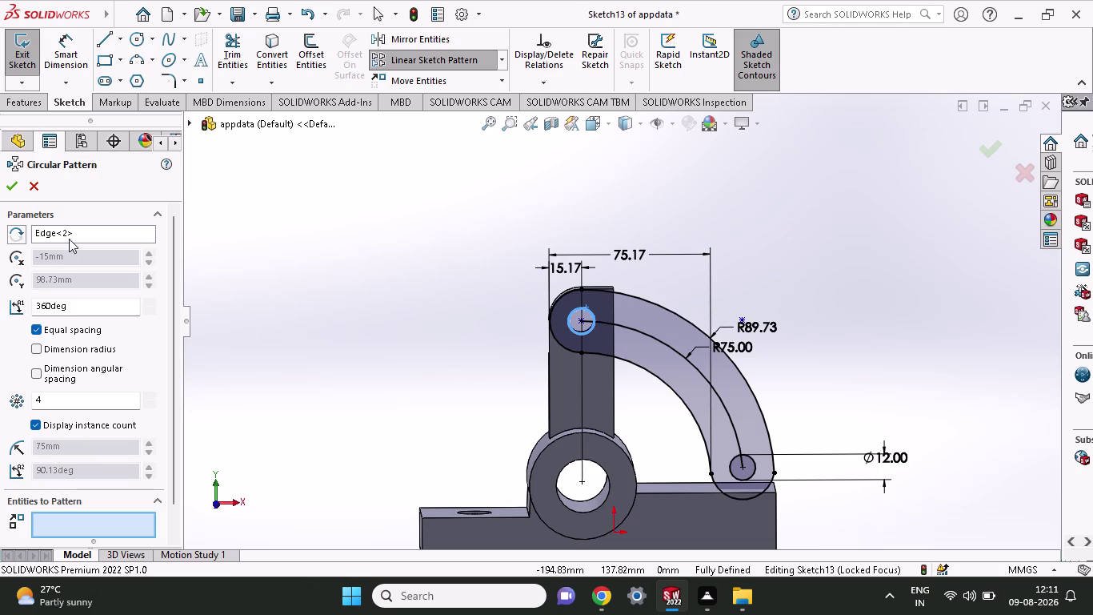
right_click(84, 225)
right_click(83, 229)
right_click(84, 229)
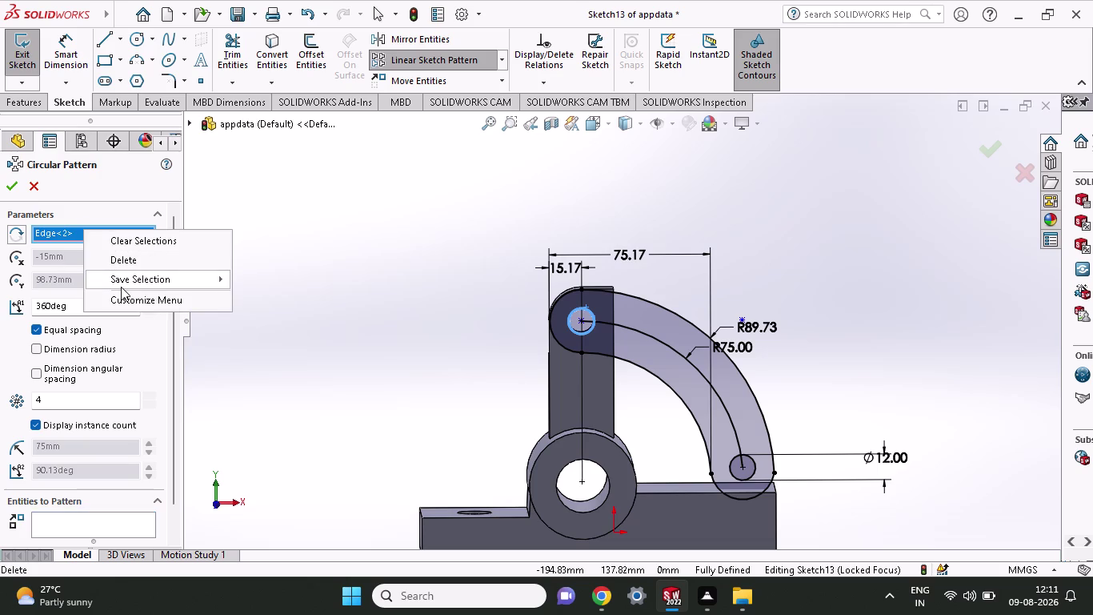
click(152, 234)
click(101, 236)
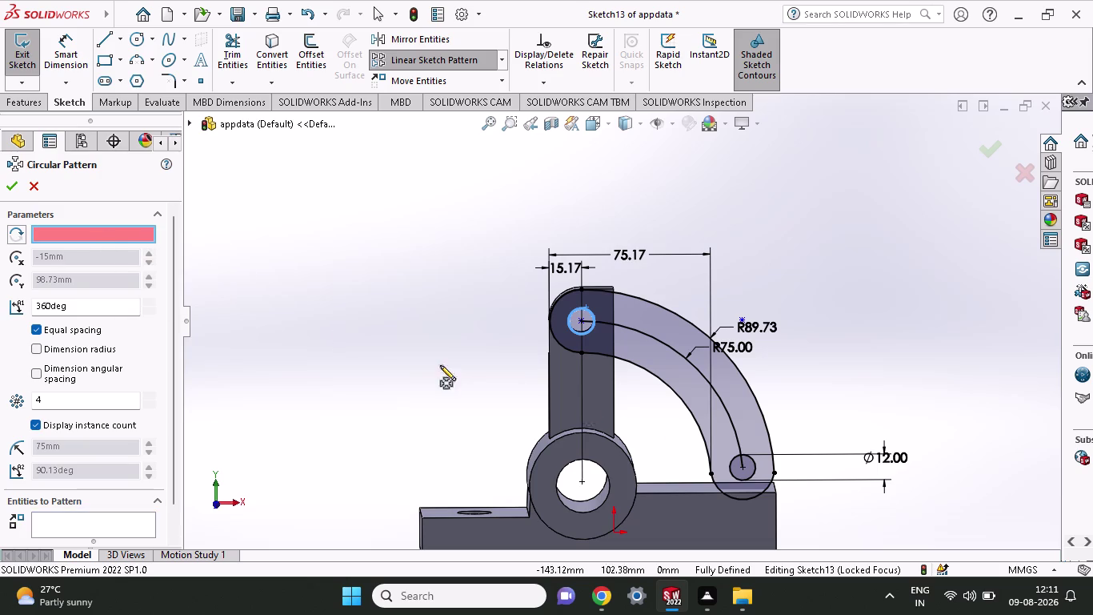
click(322, 307)
click(323, 307)
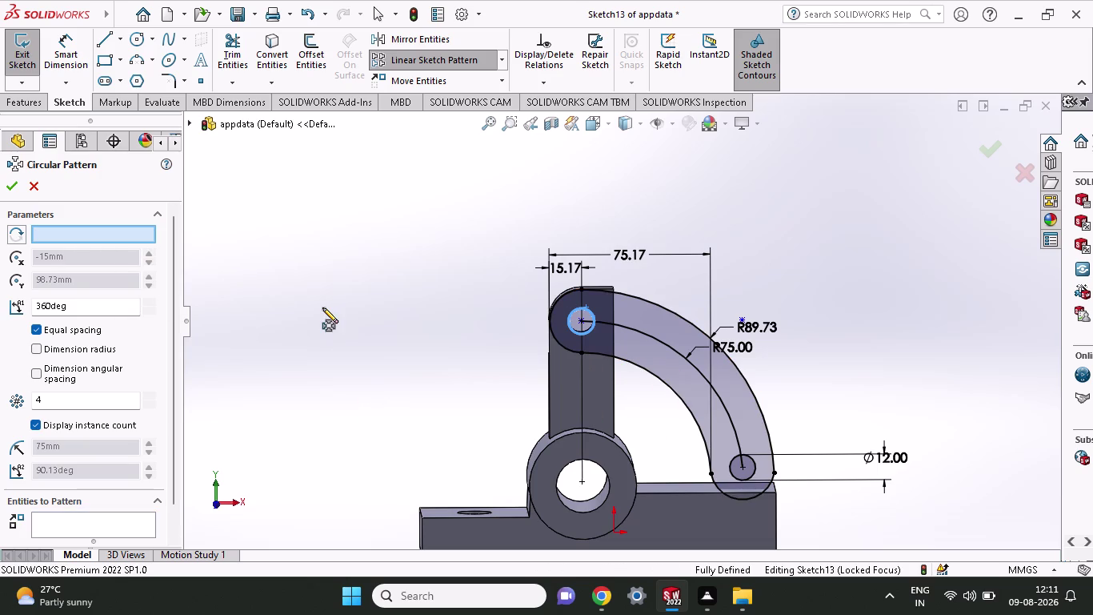
Reset the Entities to Pattern list and add the curved arm arc.
scroll(down, 3)
click(88, 509)
click(87, 471)
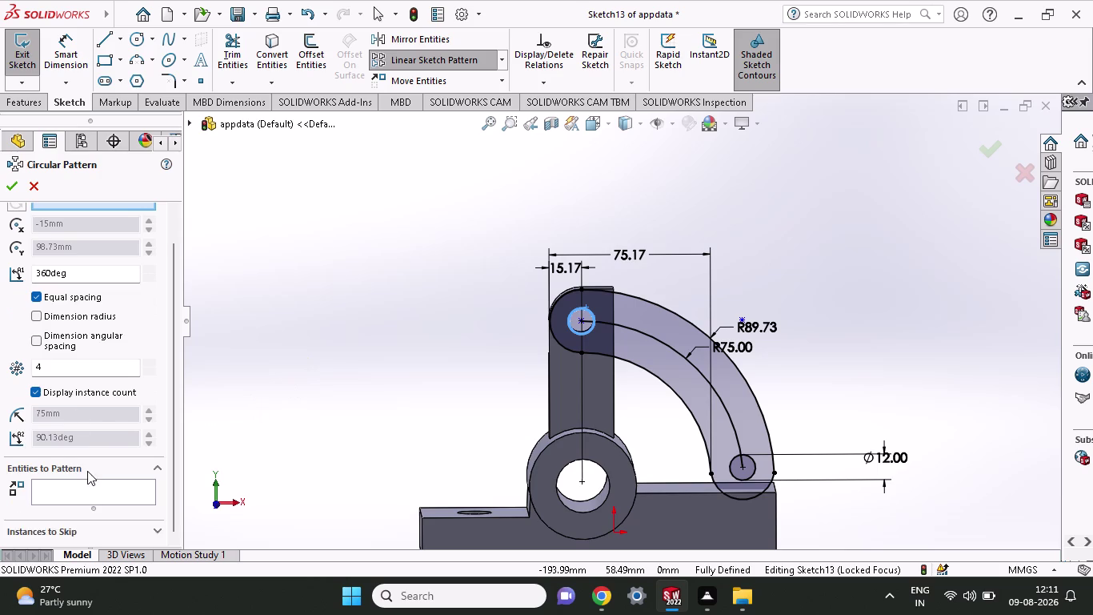
scroll(down, 3)
click(70, 501)
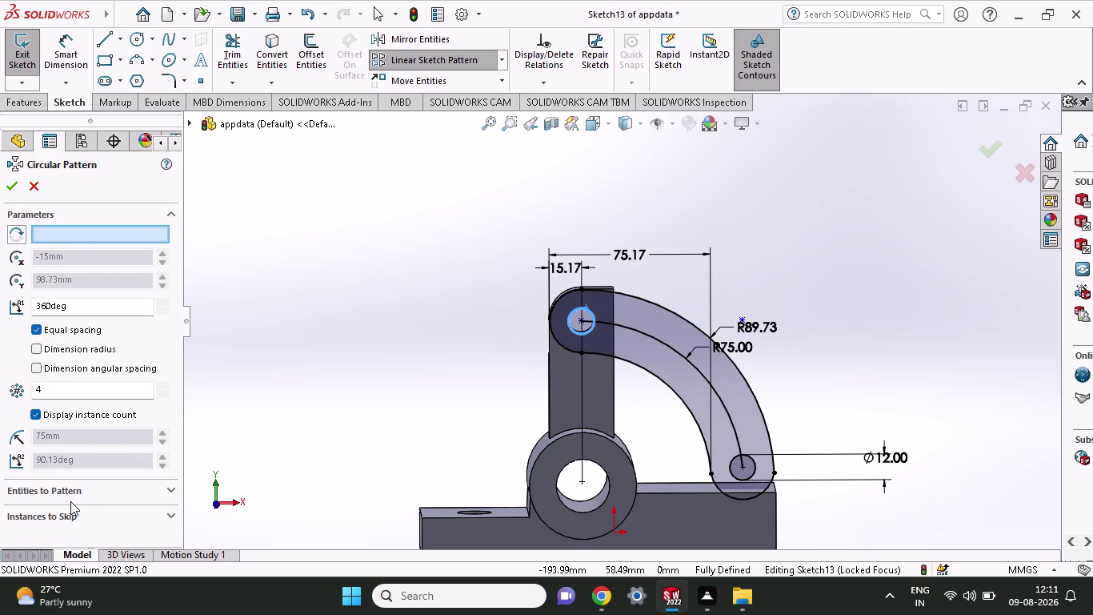
click(81, 490)
click(70, 511)
double_click(53, 521)
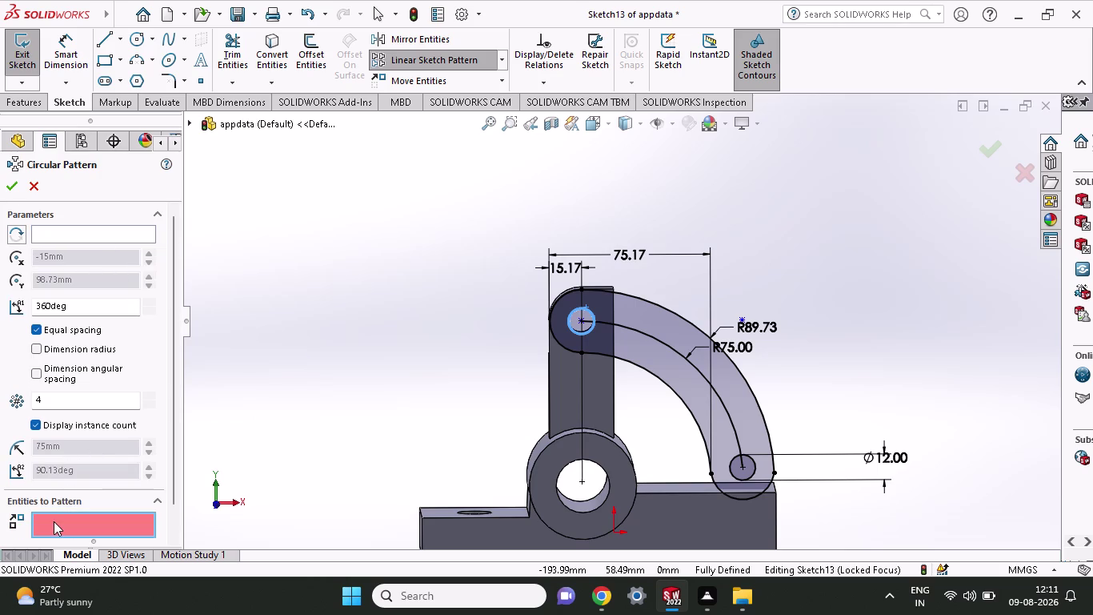
click(592, 324)
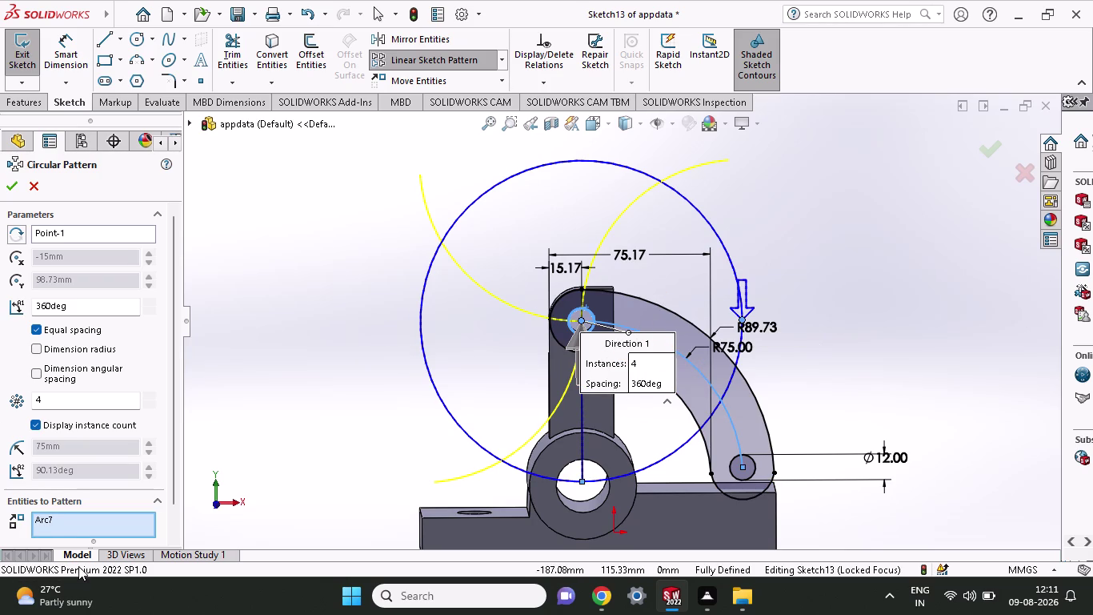
Delete the Arc7 entity and the Point-1 centre entry from the pattern selections.
right_click(57, 520)
click(90, 490)
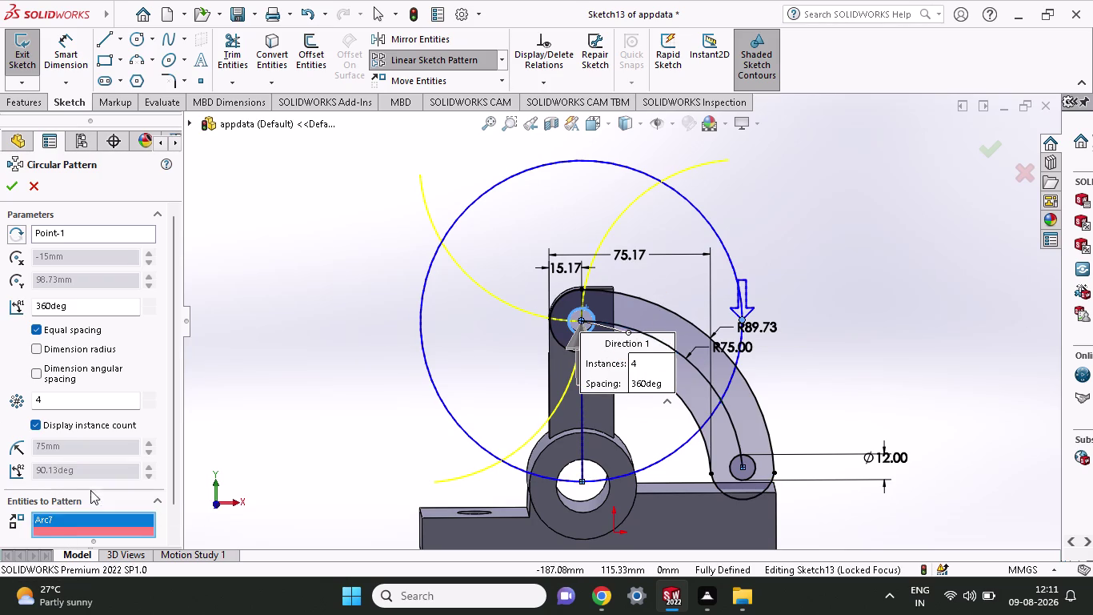
click(116, 247)
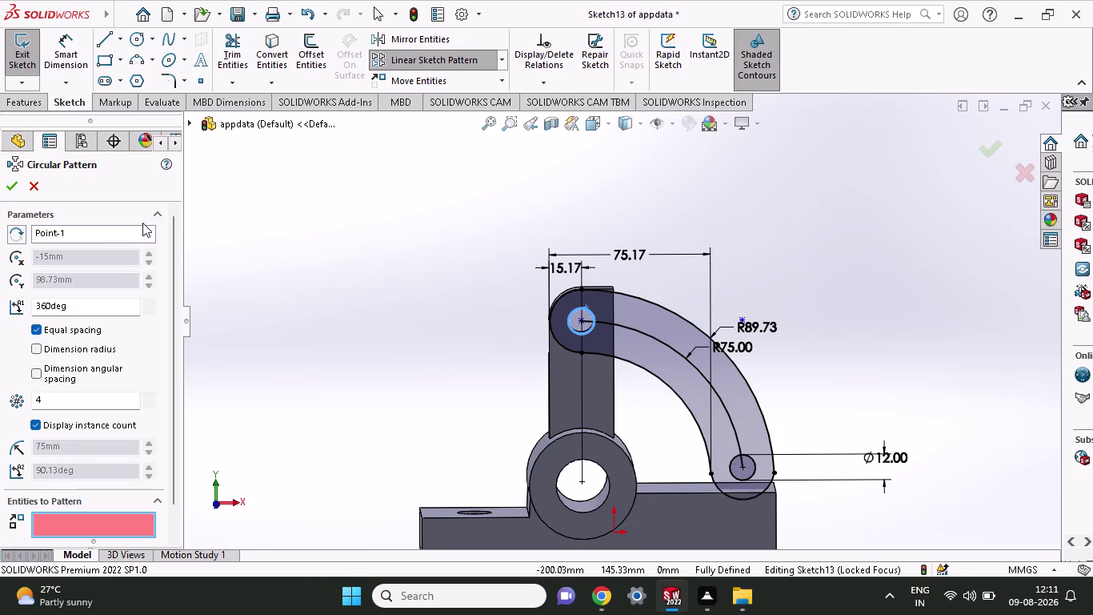
scroll(up, 3)
click(107, 224)
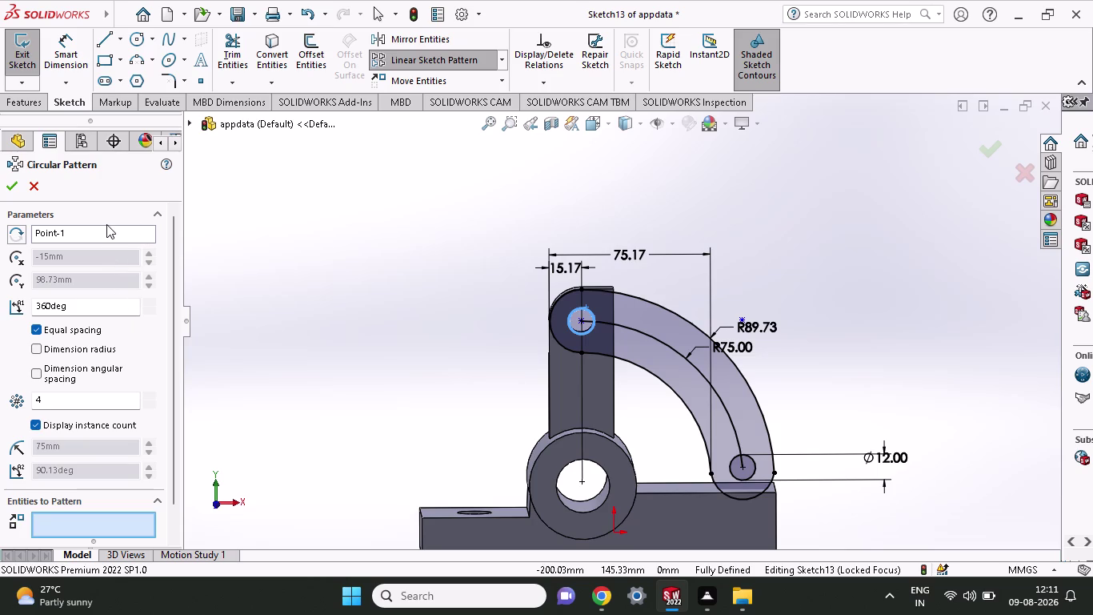
double_click(98, 233)
right_click(99, 234)
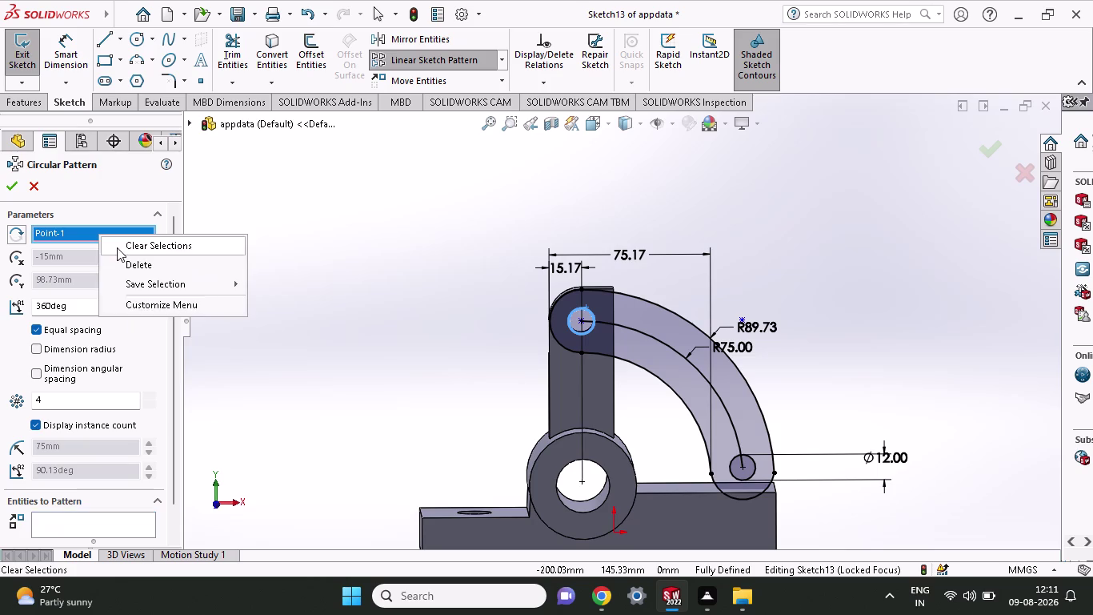
click(118, 248)
click(657, 338)
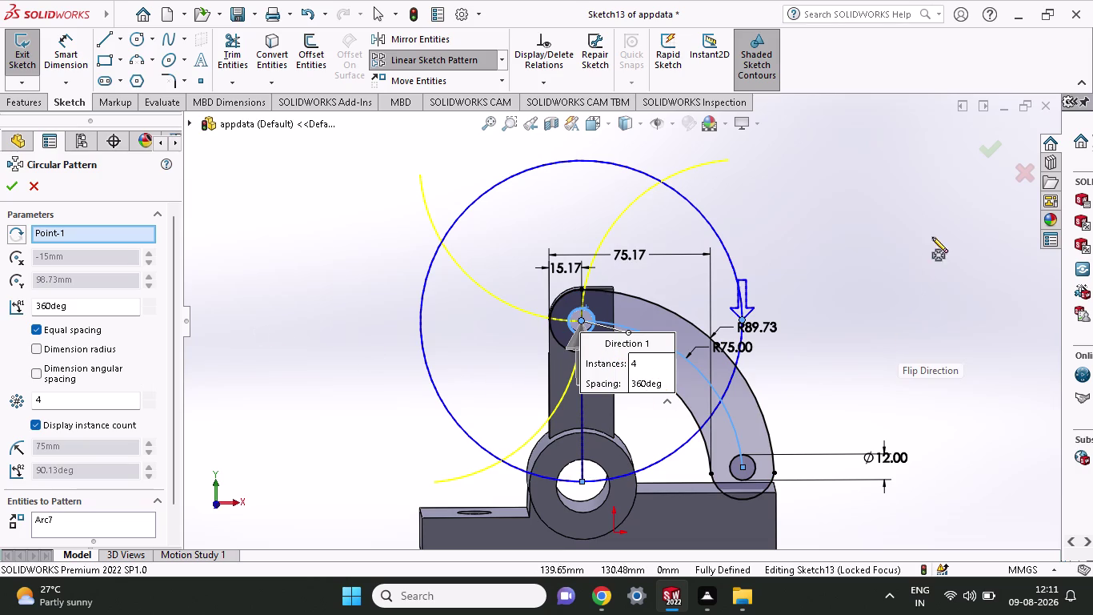
Cancel the circular pattern without copies and start a linear sketch pattern instead.
click(1032, 174)
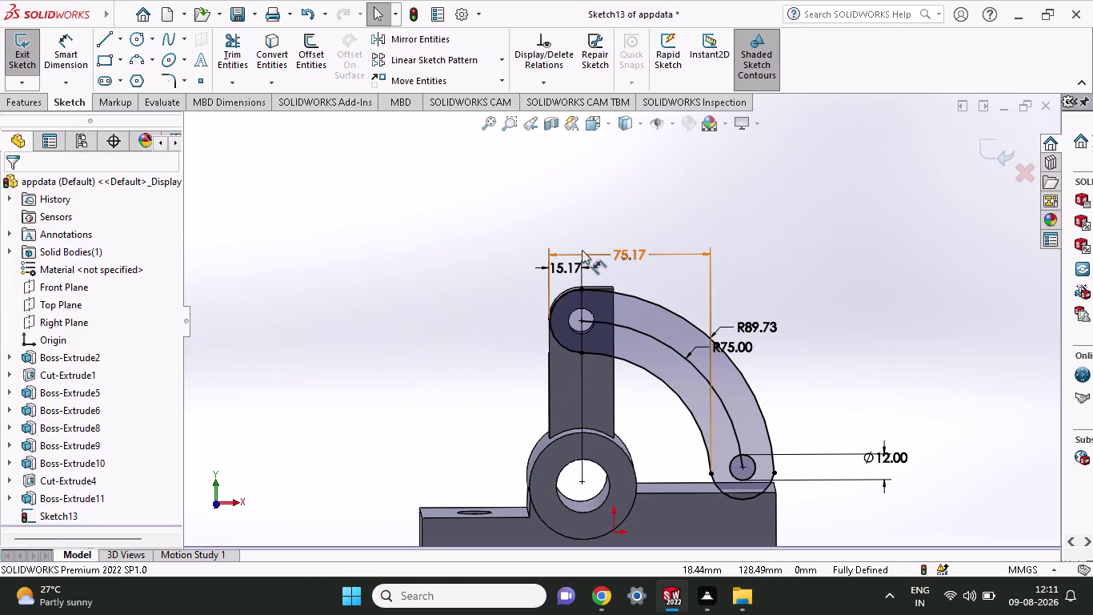
scroll(up, 3)
scroll(down, 3)
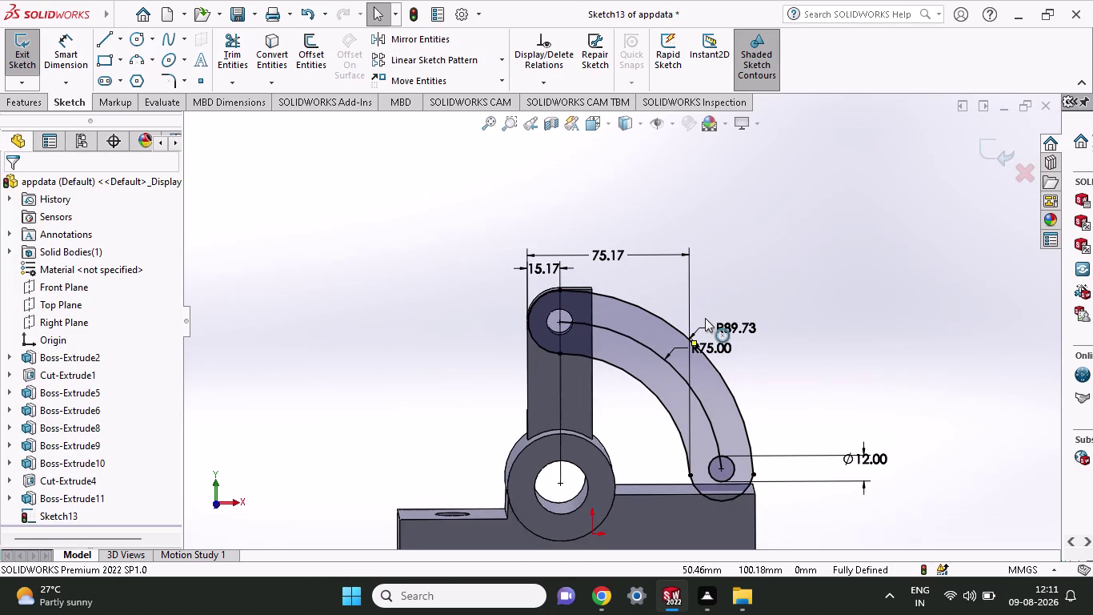
click(445, 62)
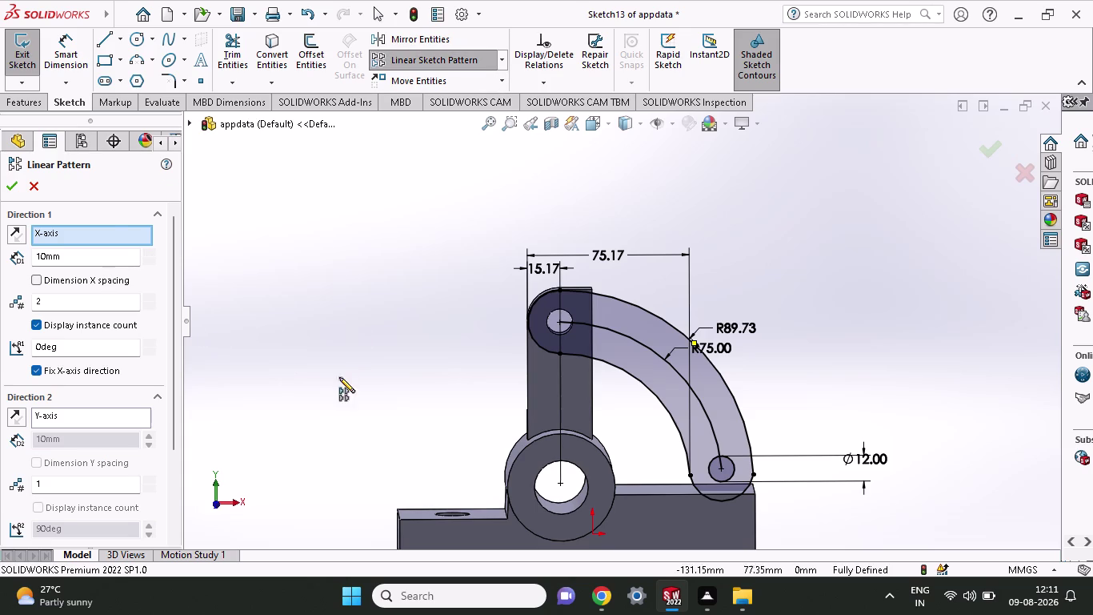
Reverse the linear pattern's Direction 1 so it points at 180°.
double_click(110, 223)
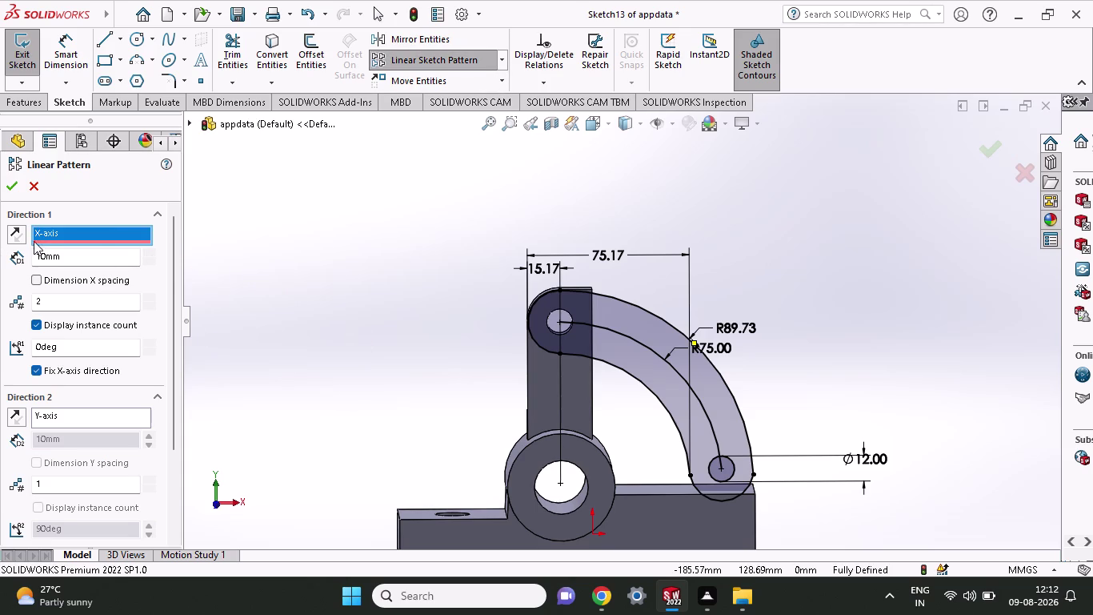
click(29, 240)
click(17, 232)
click(16, 232)
click(16, 232)
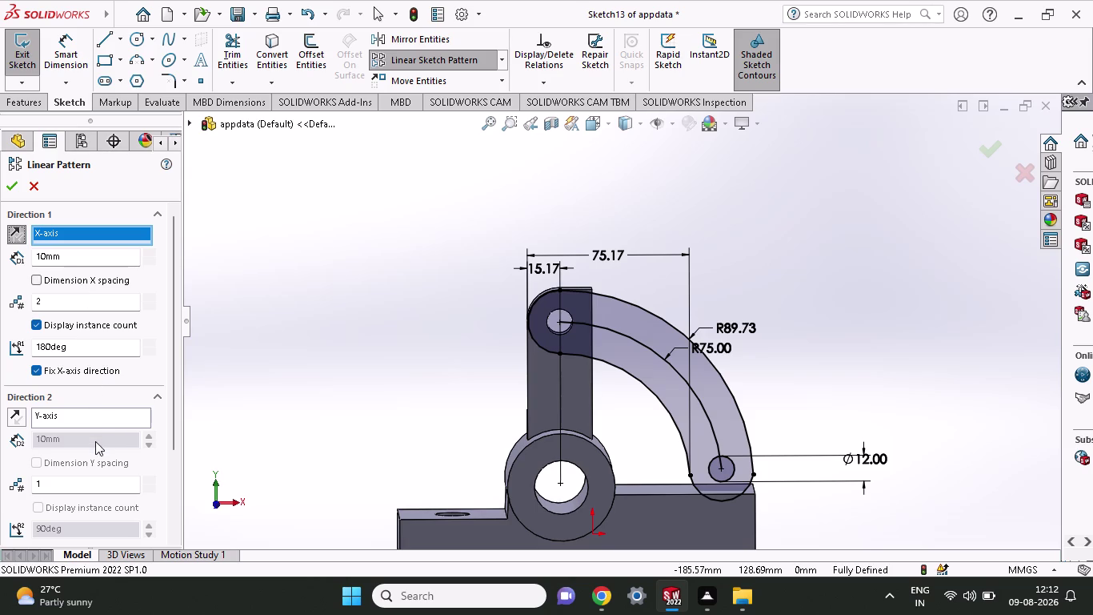
Review the Linear Pattern settings, then switch to a circular sketch pattern instead.
scroll(up, 3)
scroll(down, 3)
scroll(down, 3)
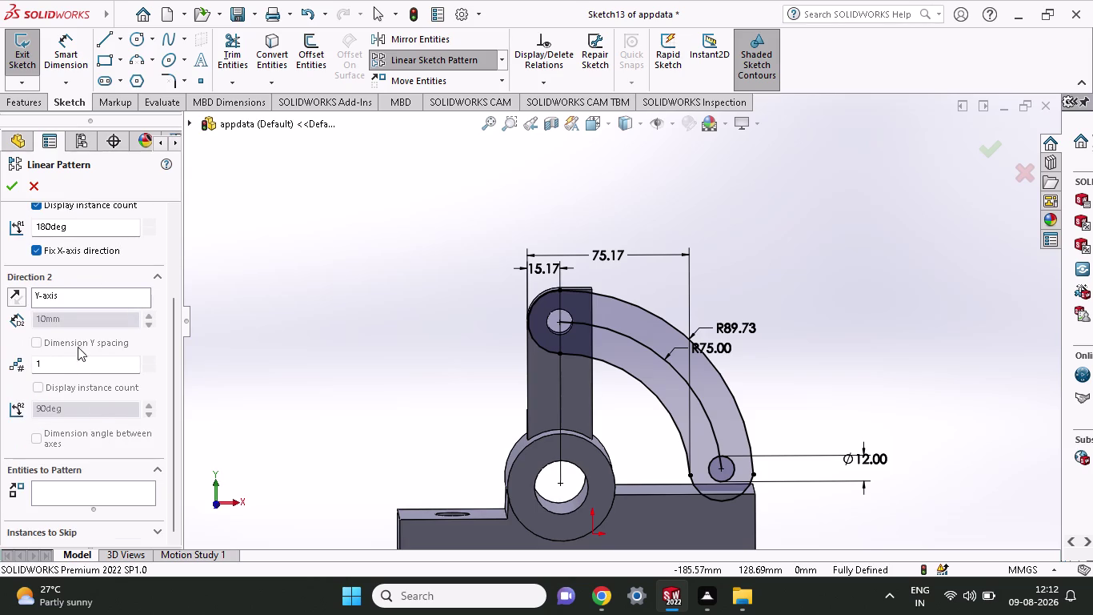
scroll(down, 3)
scroll(up, 3)
scroll(up, 3)
scroll(down, 3)
click(498, 55)
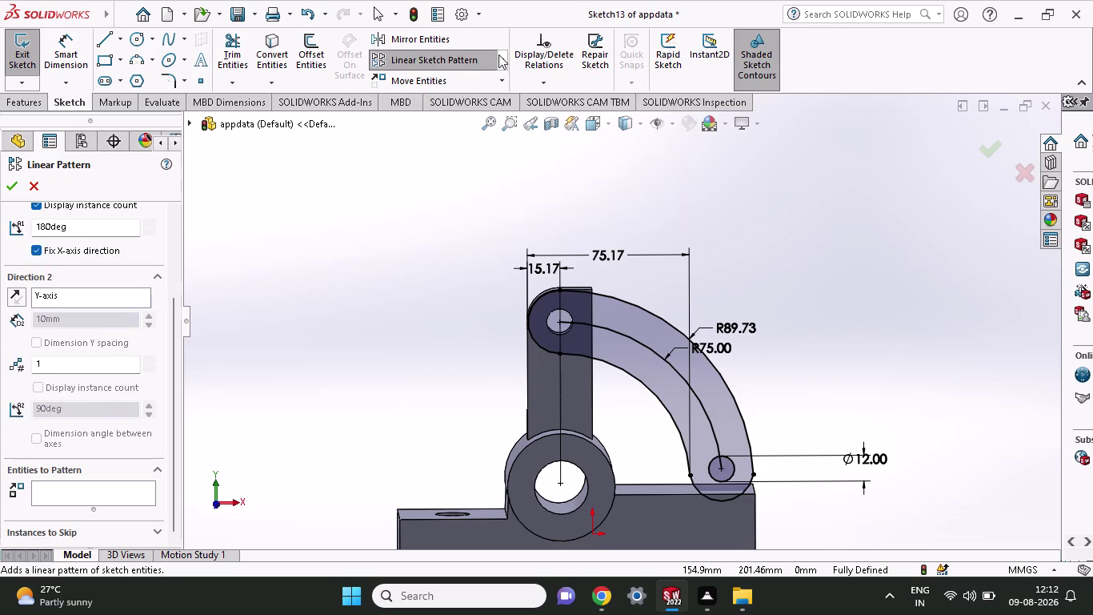
click(462, 99)
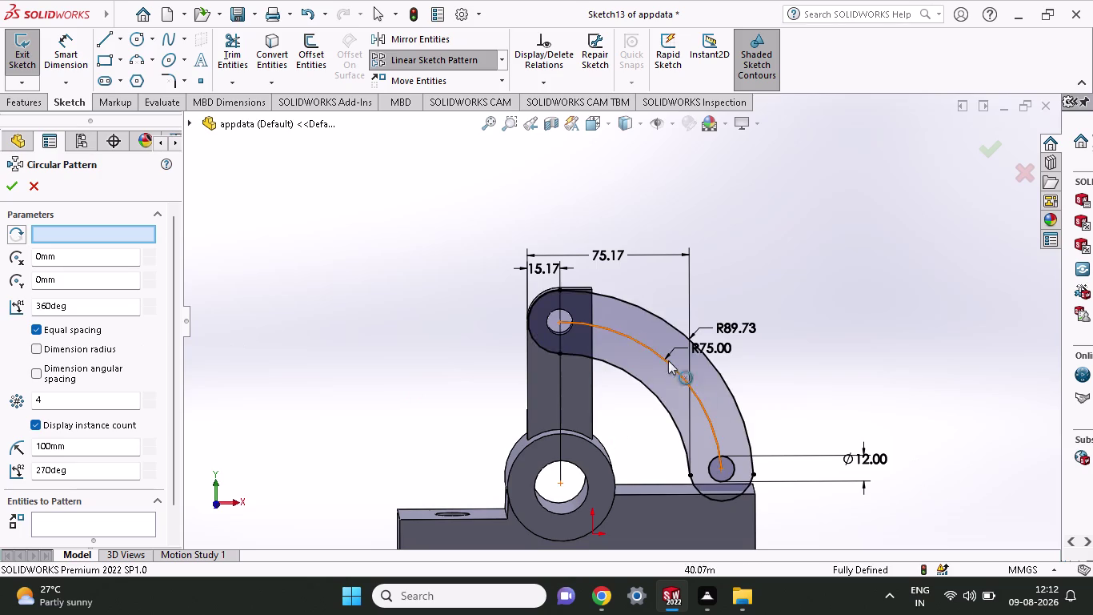
Select the arm arc as the entity for the circular pattern.
scroll(up, 3)
scroll(up, 3)
scroll(down, 3)
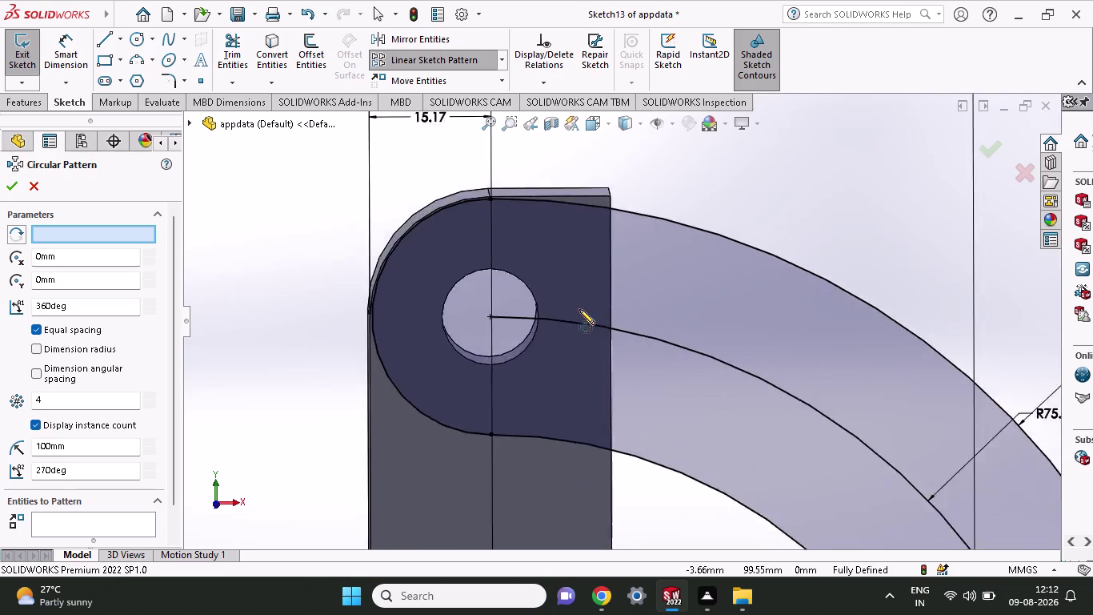
scroll(down, 3)
scroll(down, 3)
scroll(down, 3)
scroll(up, 3)
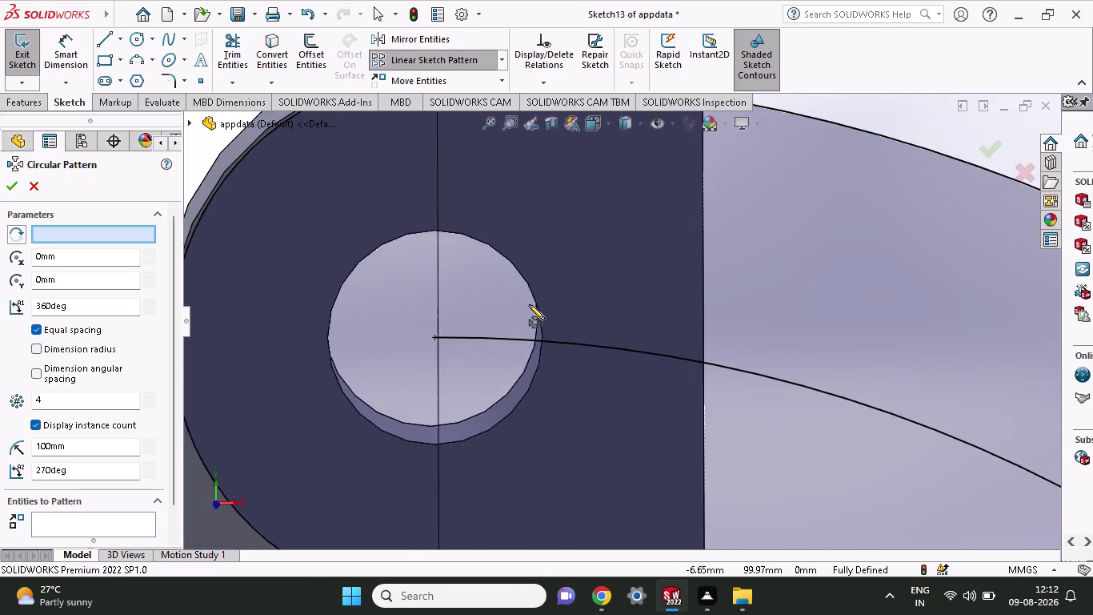
scroll(up, 3)
scroll(up, 3)
scroll(down, 3)
scroll(up, 3)
scroll(up, 3)
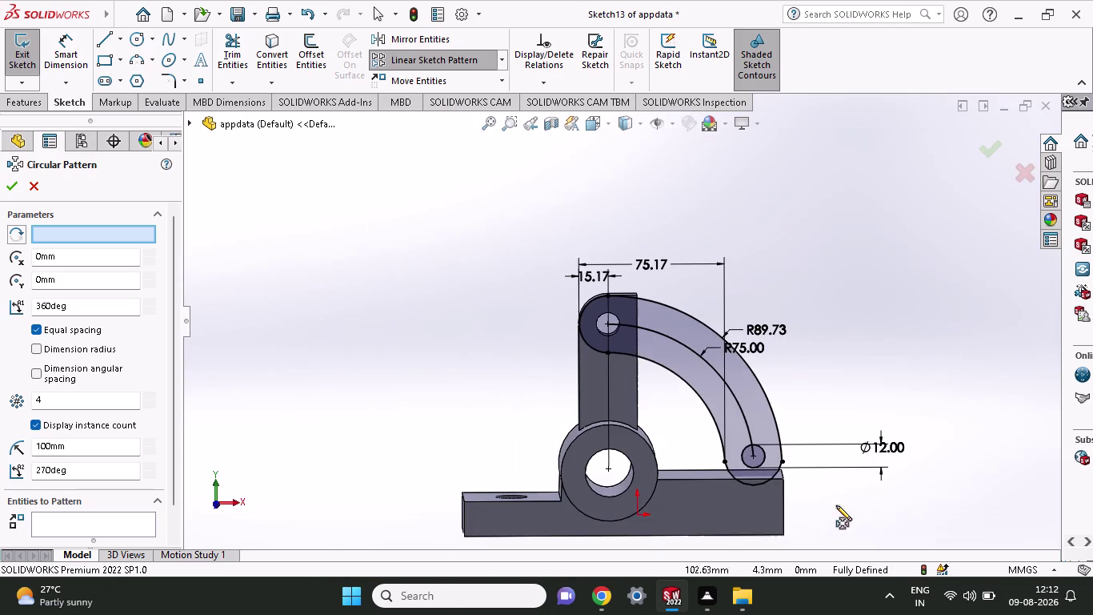
scroll(down, 3)
click(607, 296)
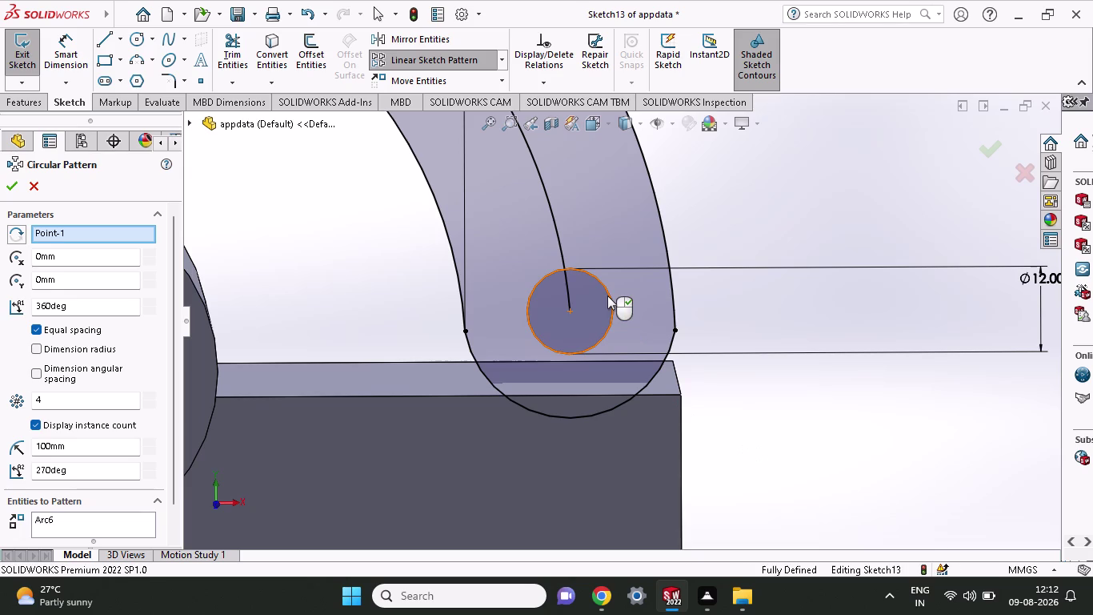
Clear the entities to pattern and reselect Arc6.
scroll(up, 3)
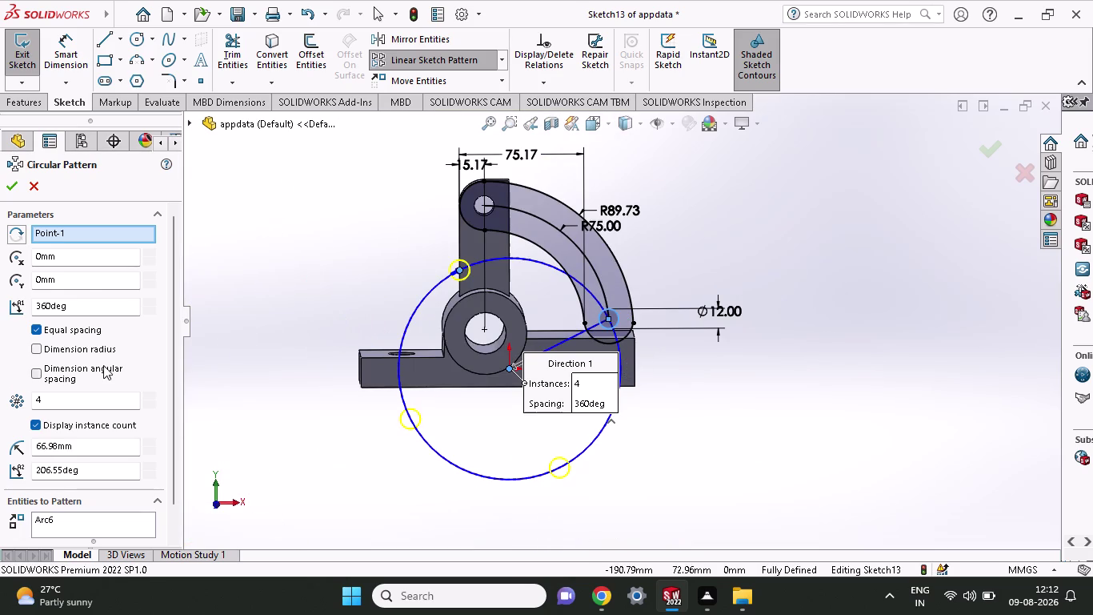
scroll(down, 3)
scroll(down, 3)
click(93, 484)
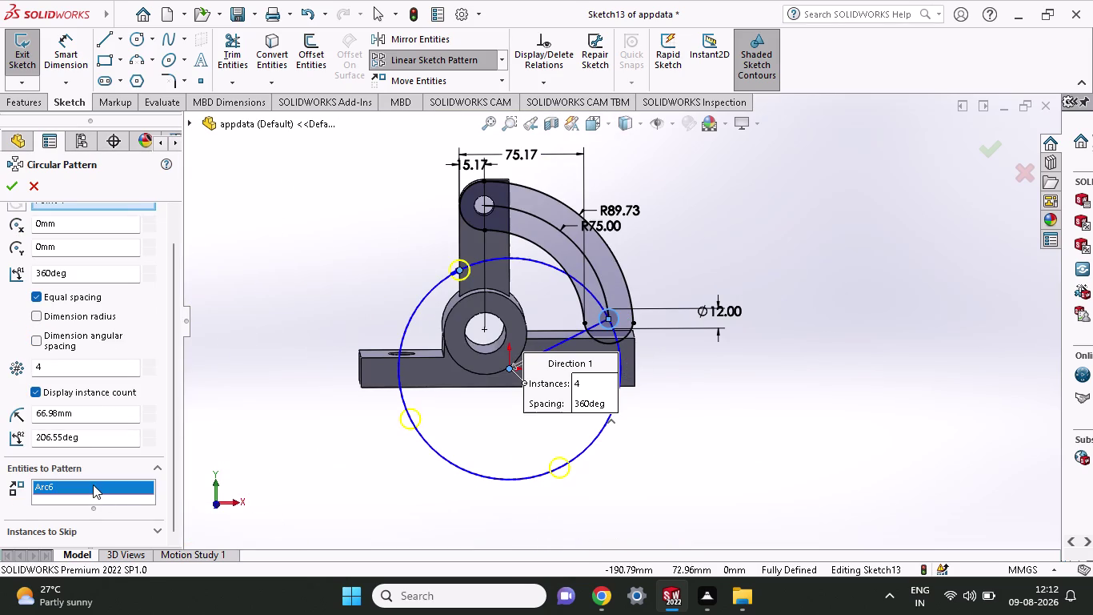
right_click(93, 484)
click(146, 509)
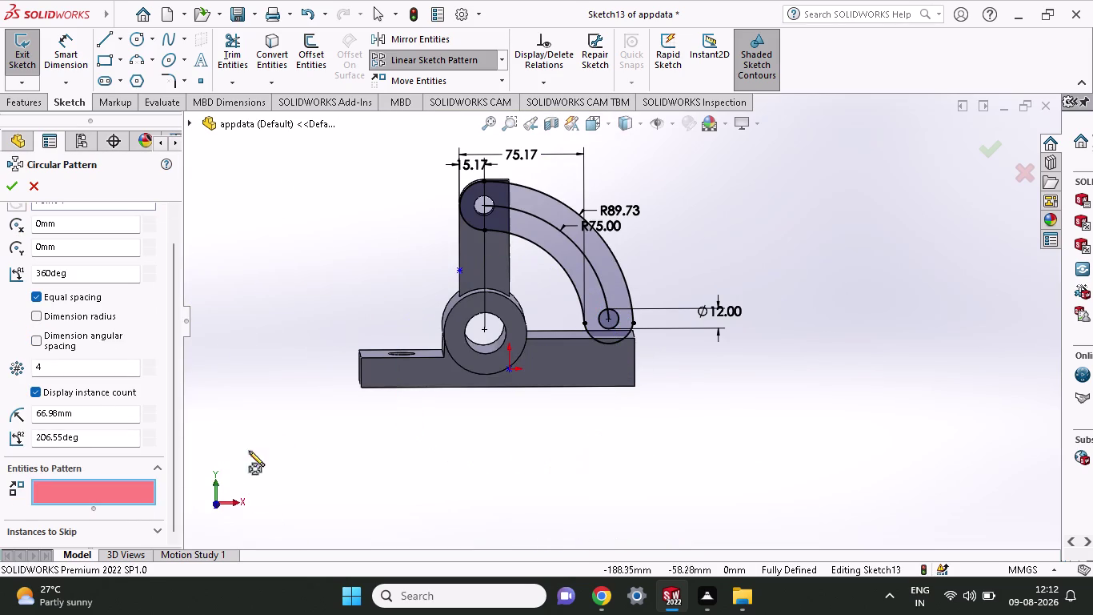
click(602, 309)
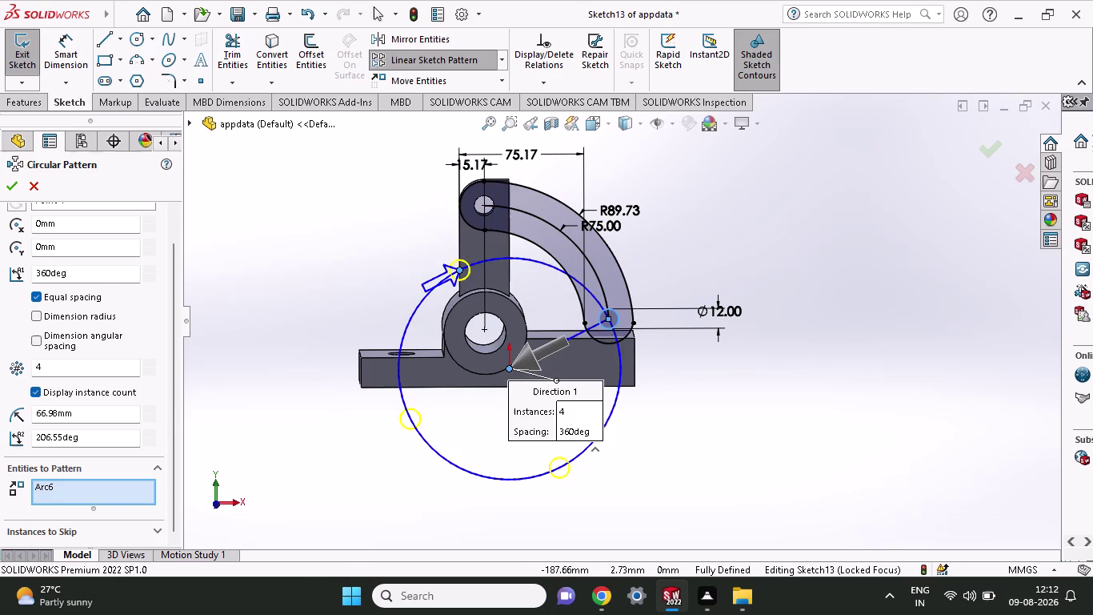
Reverse the circular pattern's rotation direction.
scroll(up, 3)
scroll(down, 3)
scroll(up, 3)
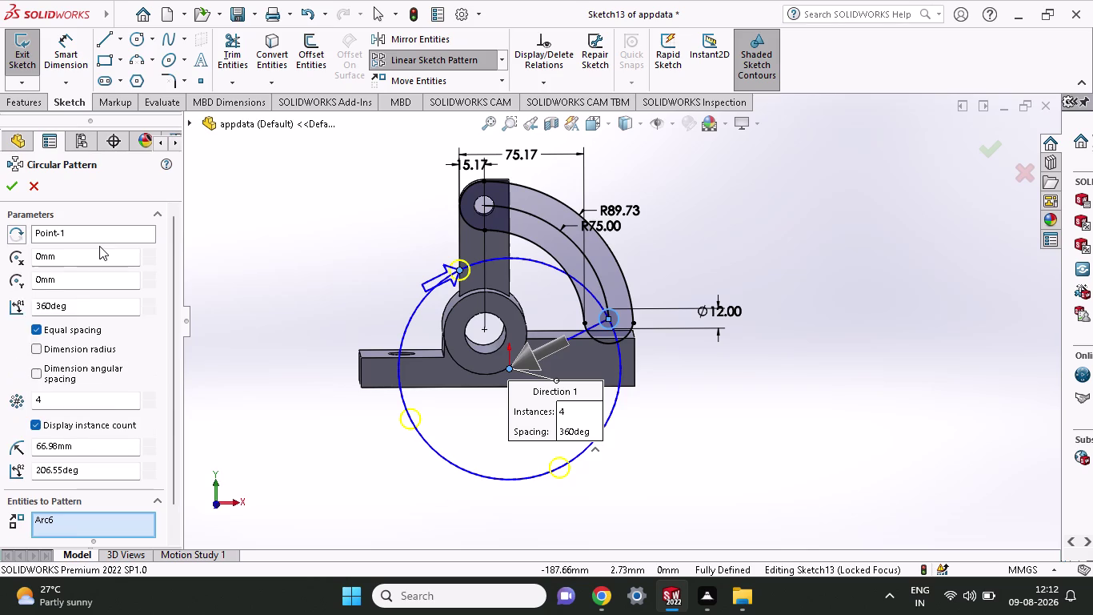
scroll(up, 3)
scroll(down, 3)
scroll(up, 3)
click(100, 240)
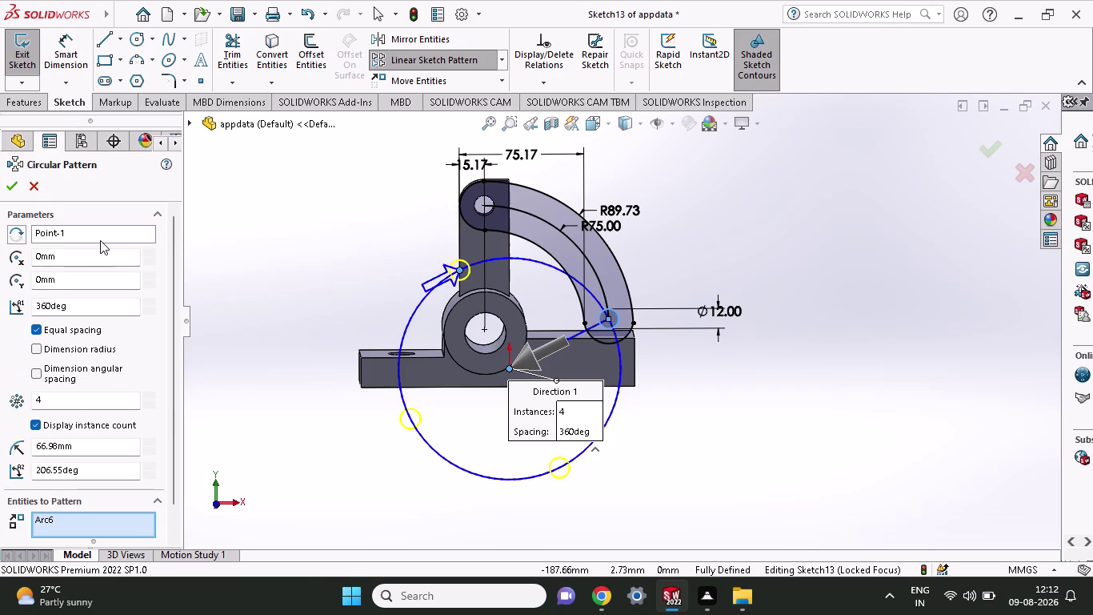
click(108, 237)
double_click(108, 237)
click(14, 240)
click(14, 240)
double_click(15, 240)
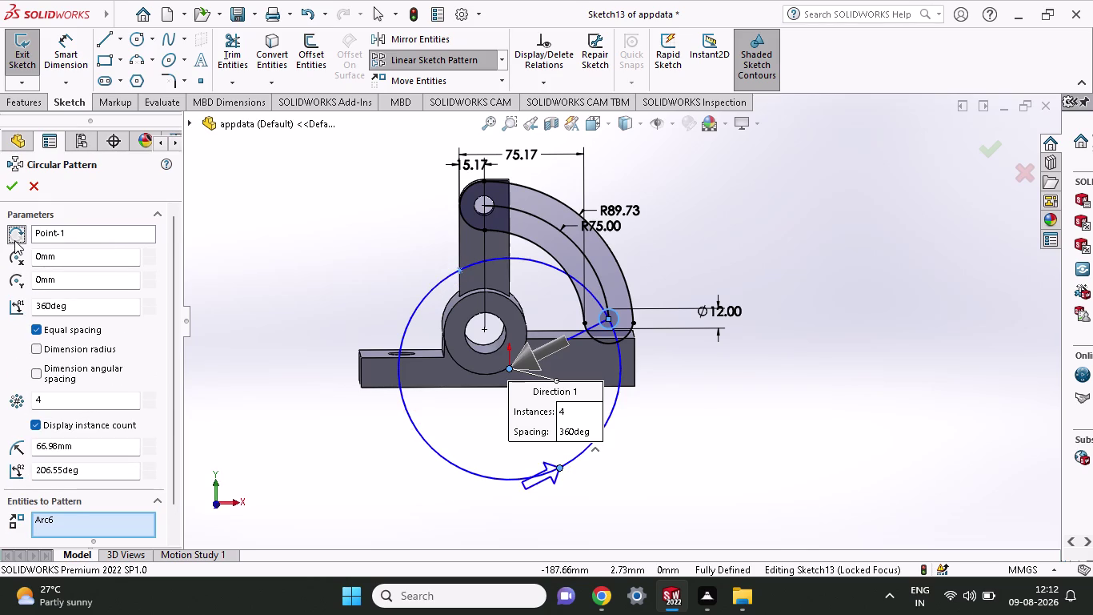
click(15, 240)
double_click(14, 240)
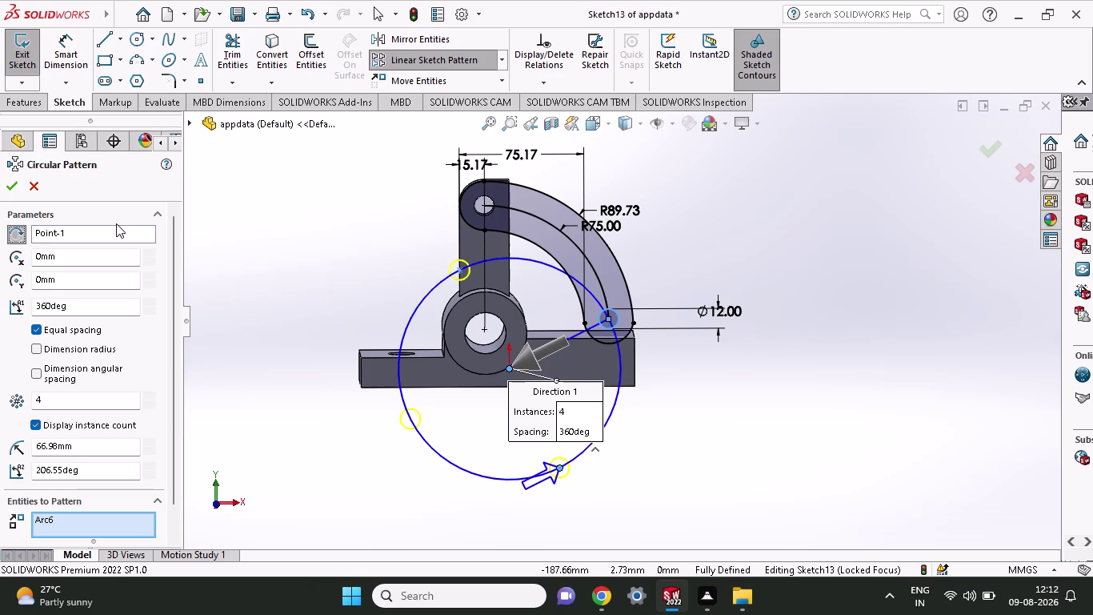
Exit the four-copy circular pattern setup with Escape.
key(Escape)
key(Escape)
key(Escape)
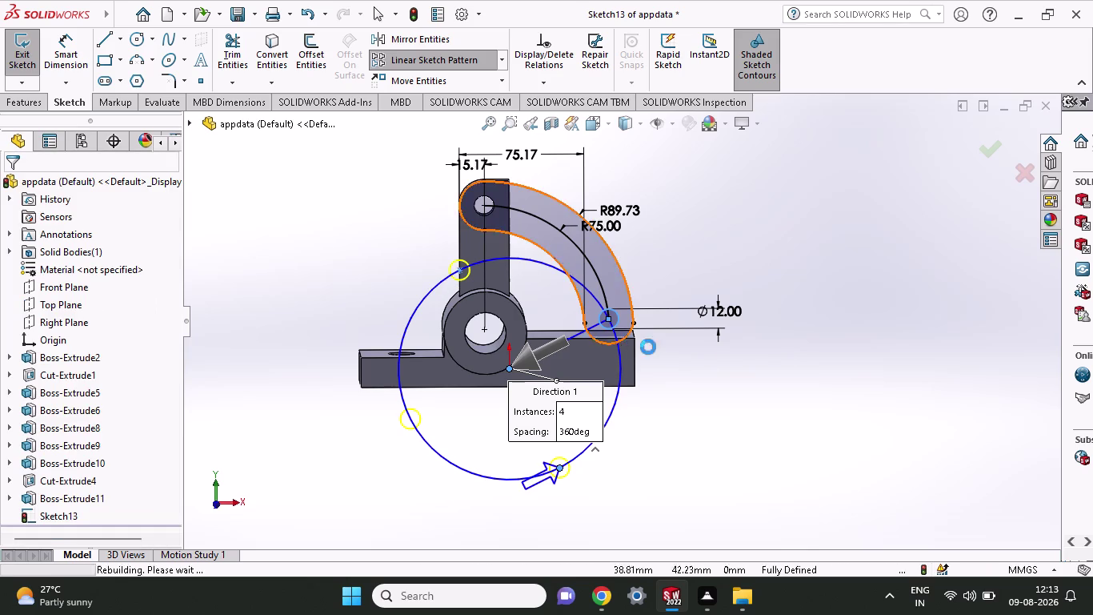
click(1024, 180)
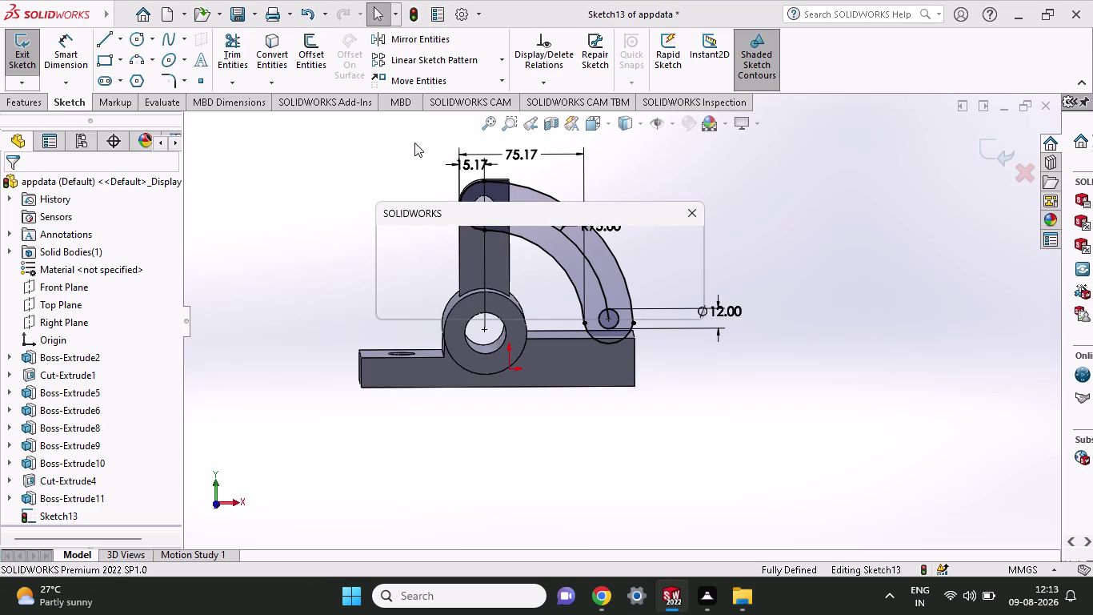
Dismiss the message and convert the small lug hole's circular edge into sketch geometry.
click(691, 214)
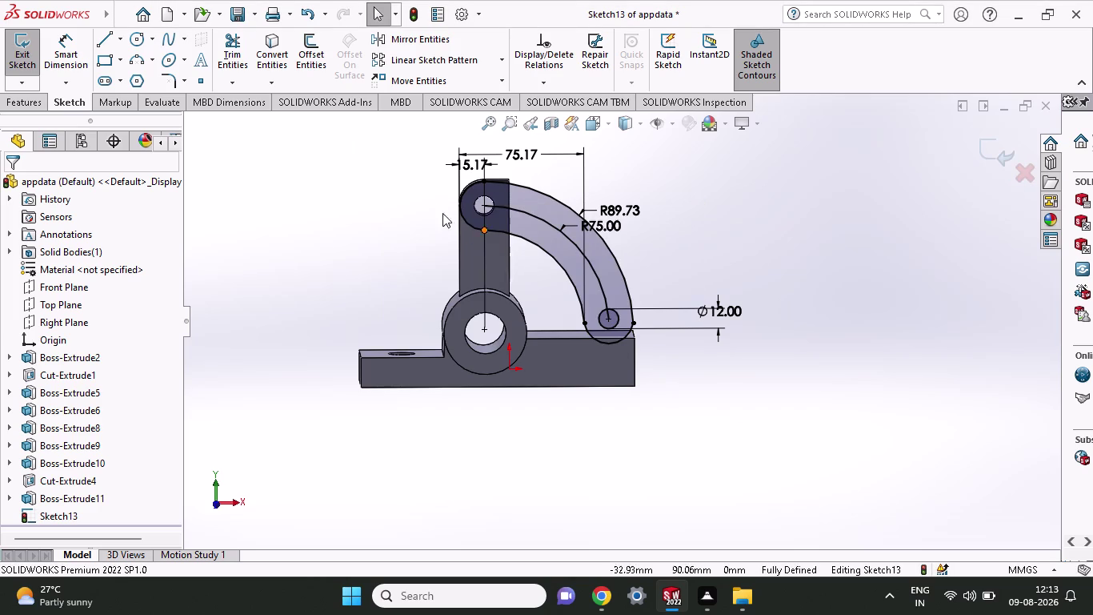
scroll(up, 3)
scroll(down, 3)
scroll(down, 3)
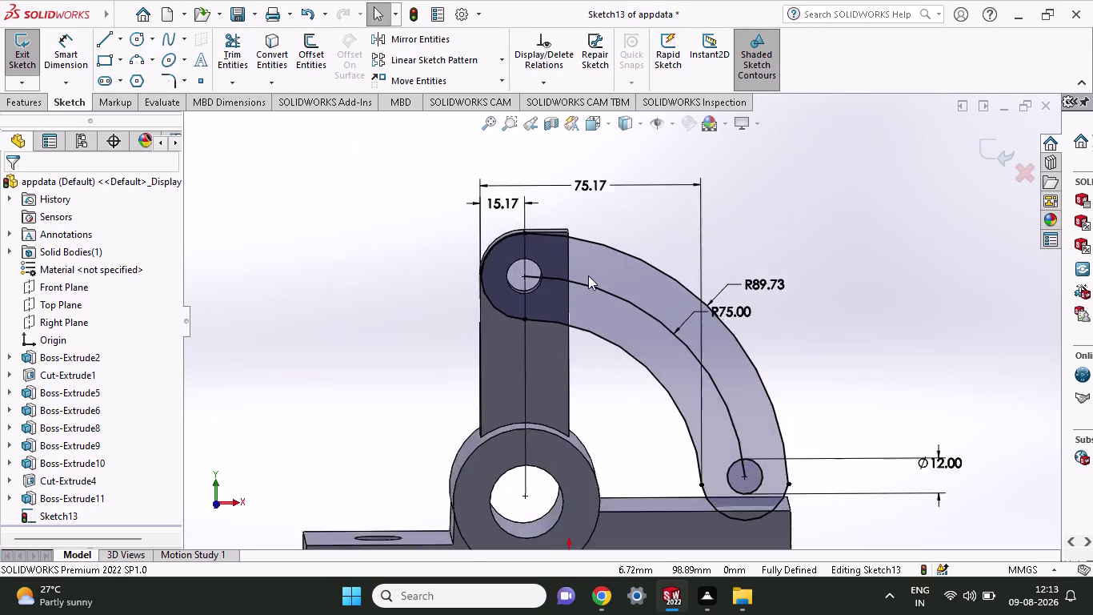
scroll(down, 3)
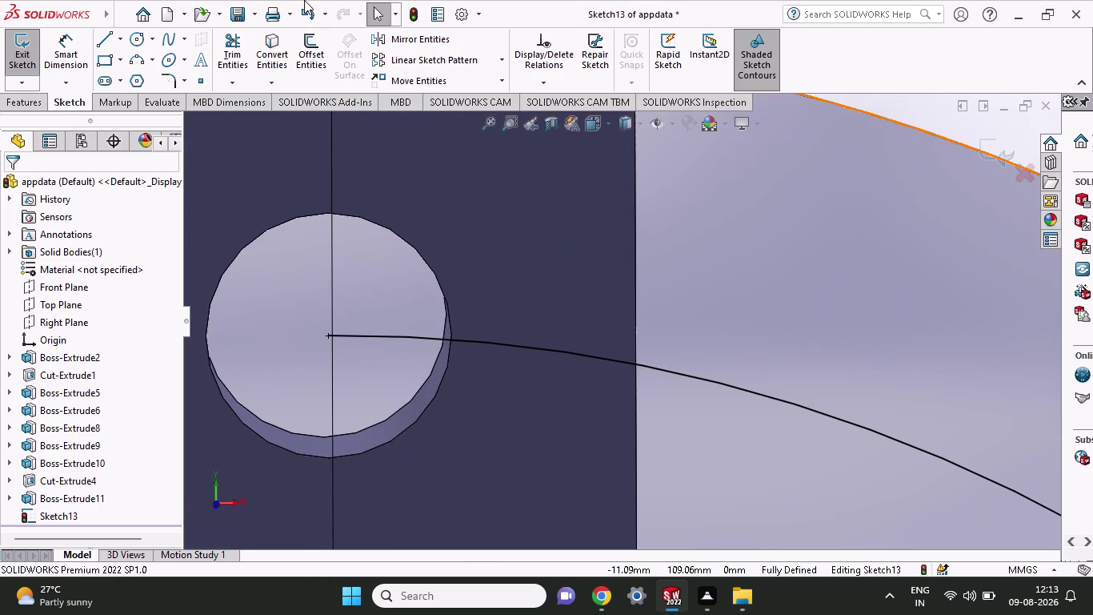
click(281, 57)
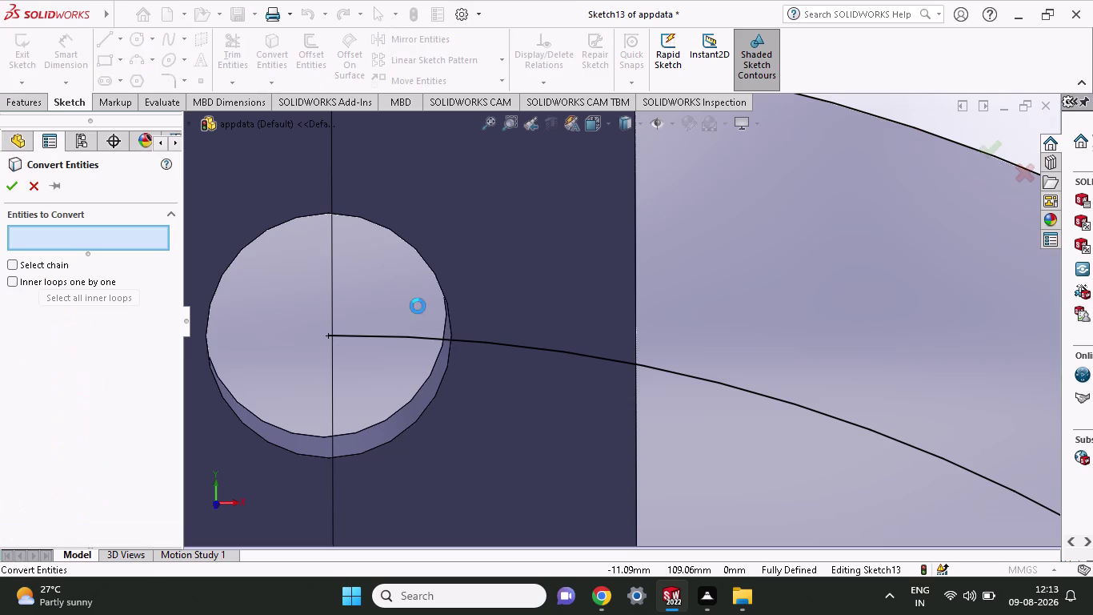
click(439, 283)
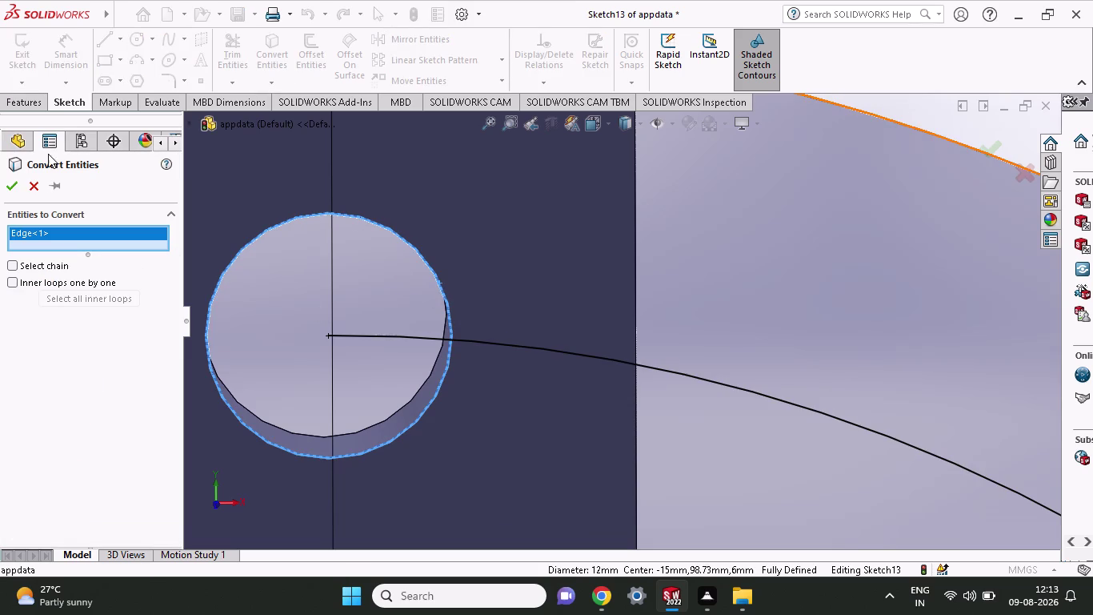
click(12, 184)
Start a circular sketch pattern previewing four copies of arm Arc9 around Point-1 over 360°.
scroll(up, 3)
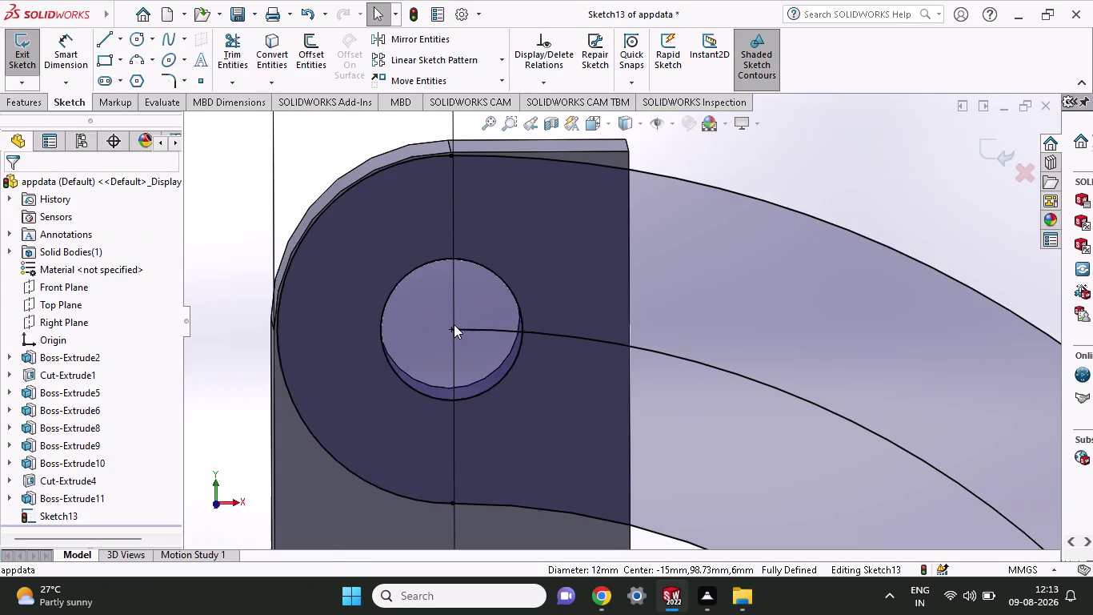
scroll(up, 3)
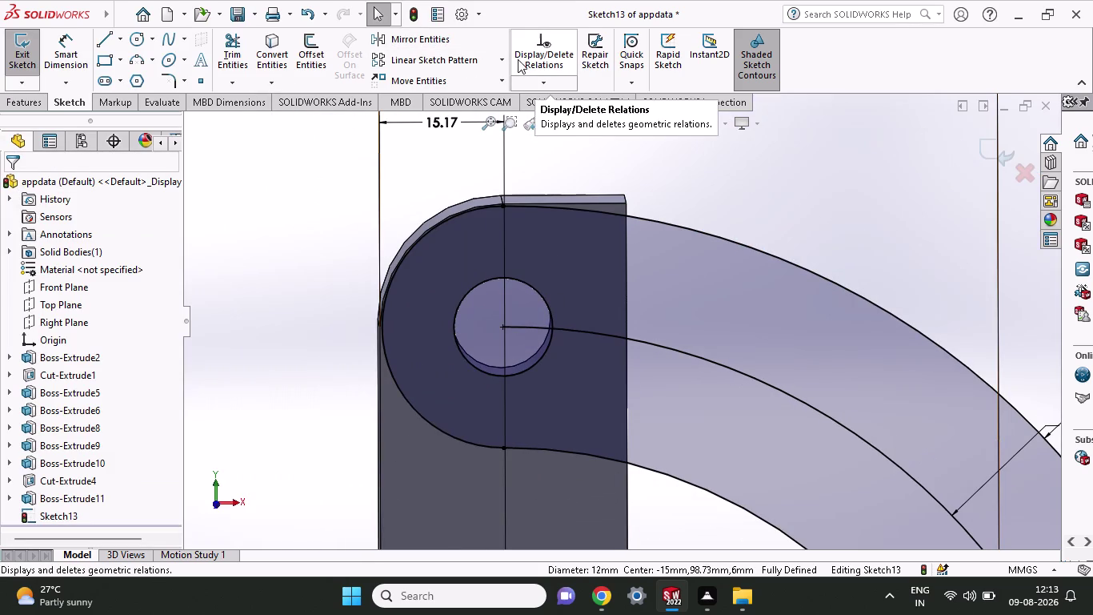
click(503, 63)
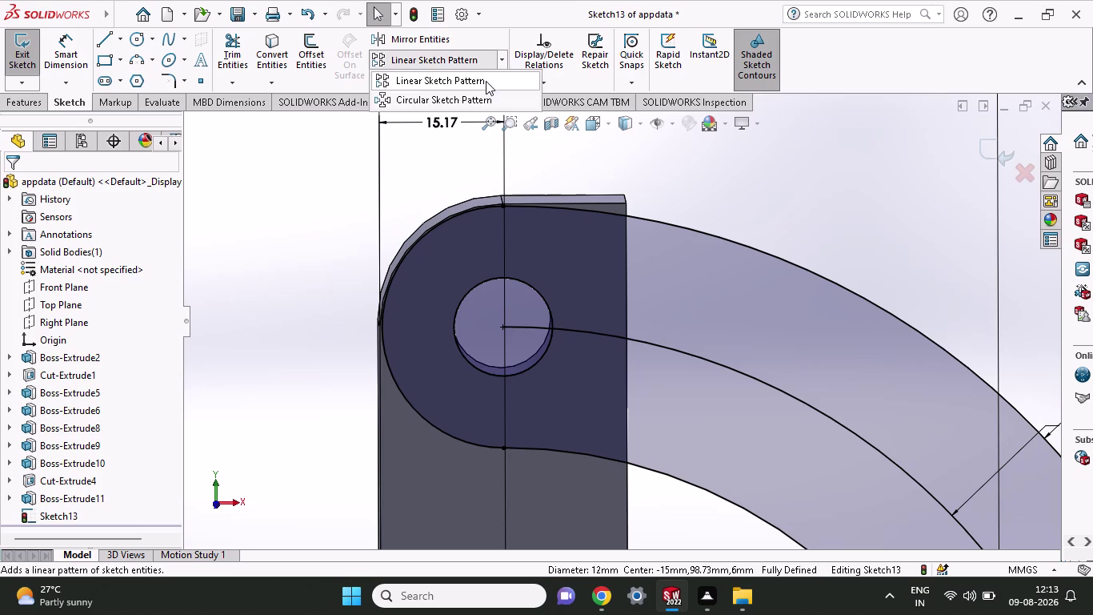
click(474, 103)
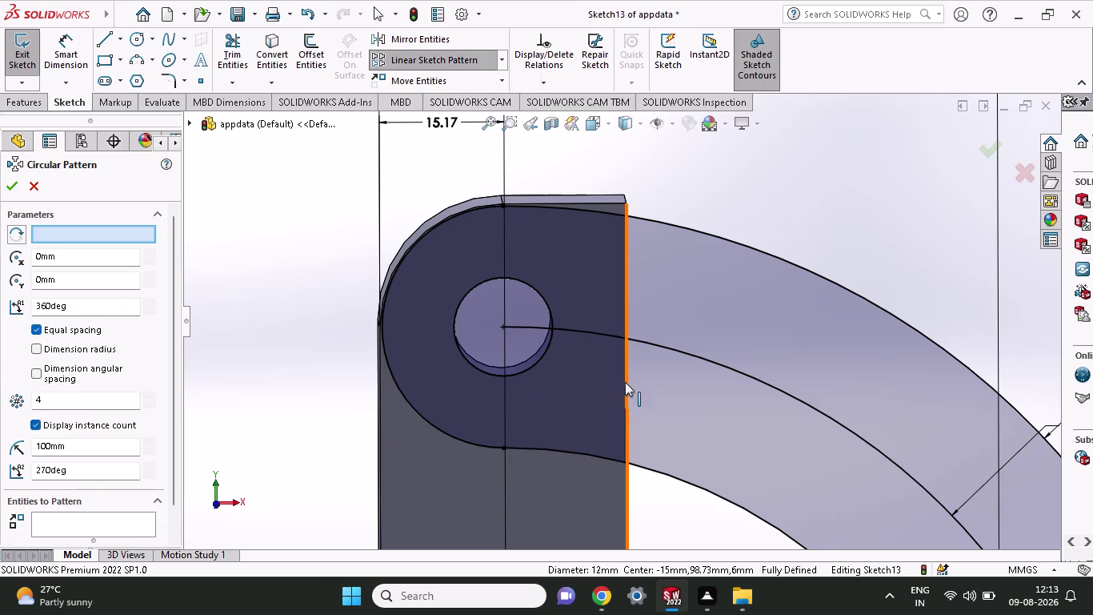
click(545, 354)
scroll(down, 3)
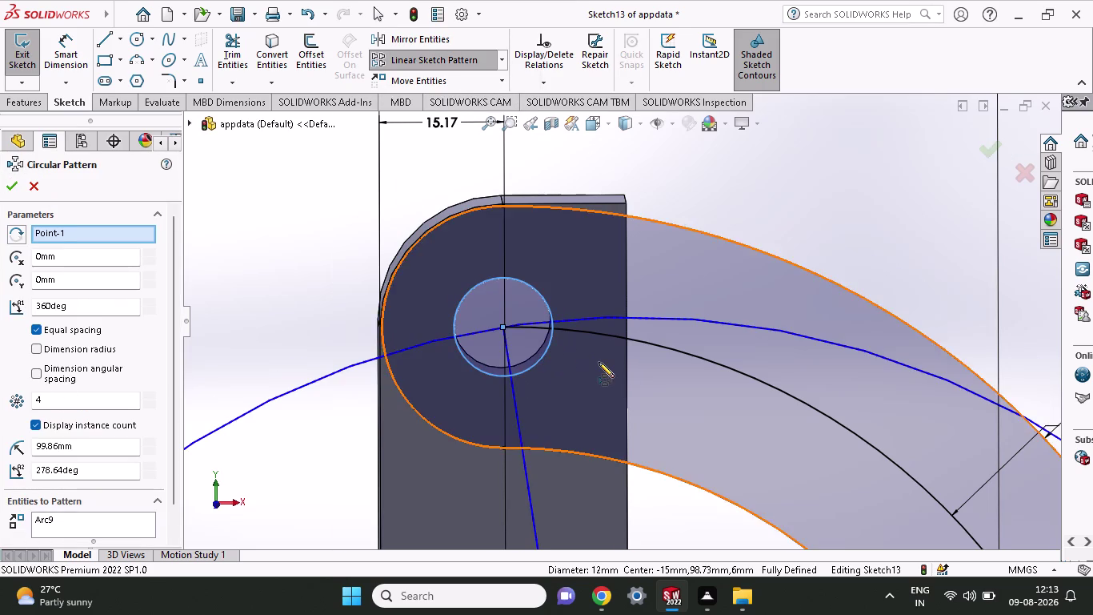
scroll(down, 3)
scroll(up, 3)
scroll(up, 3)
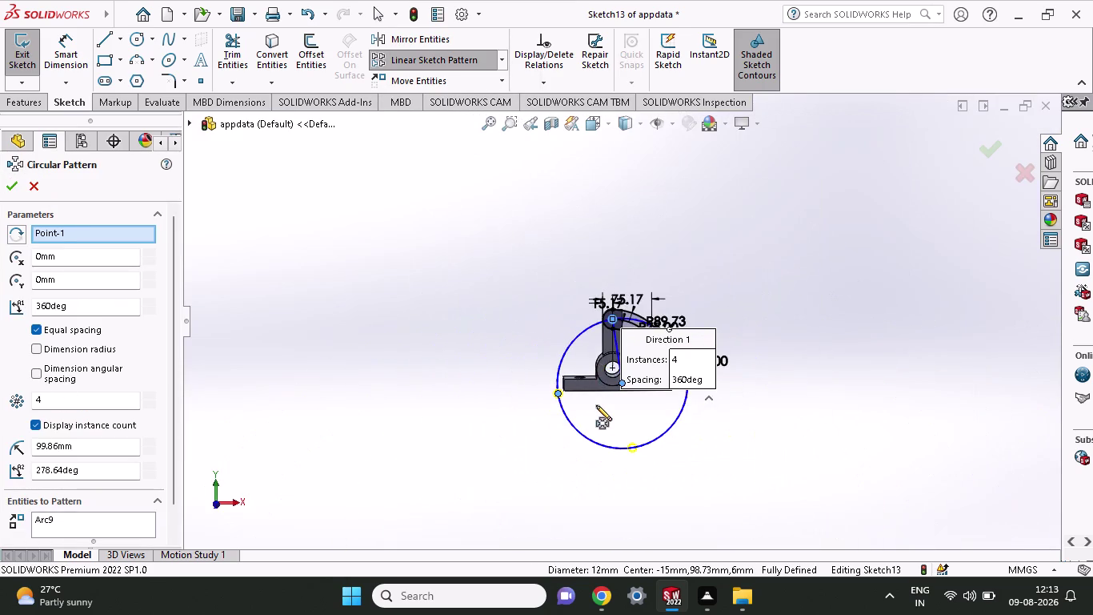
scroll(down, 3)
scroll(down, 3)
scroll(up, 3)
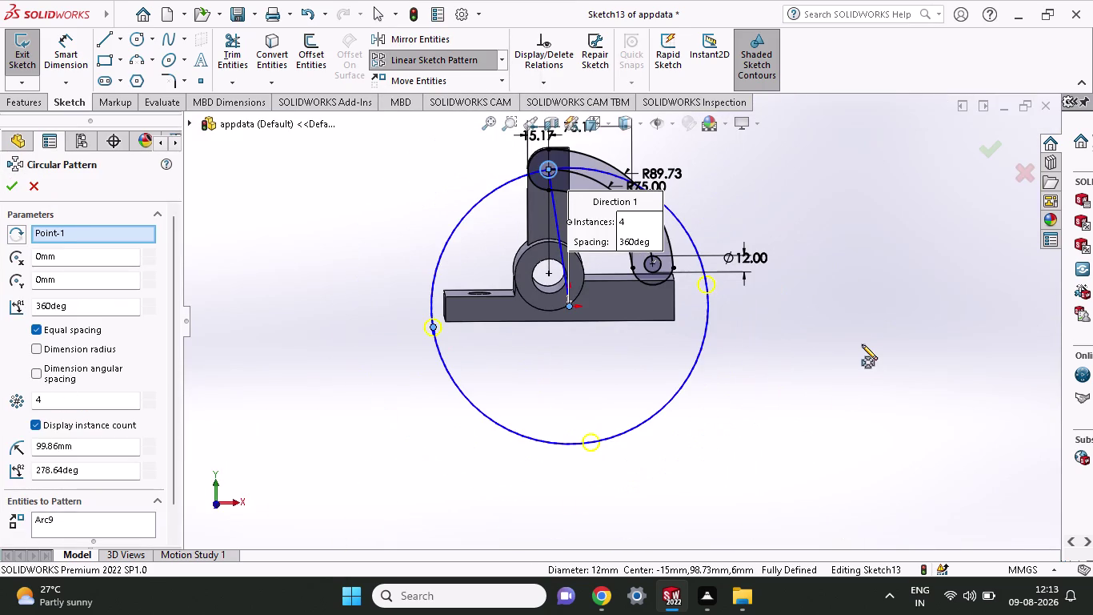